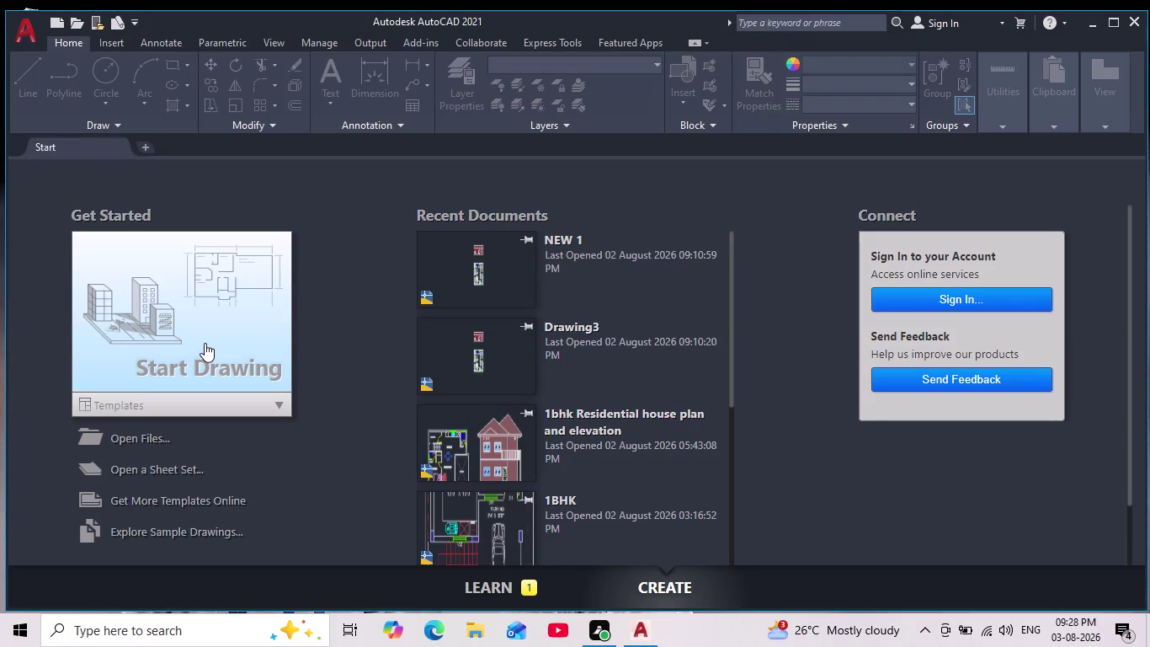
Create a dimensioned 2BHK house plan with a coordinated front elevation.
Create a new blank drawing with Start Drawing on the Start tab.
click(205, 341)
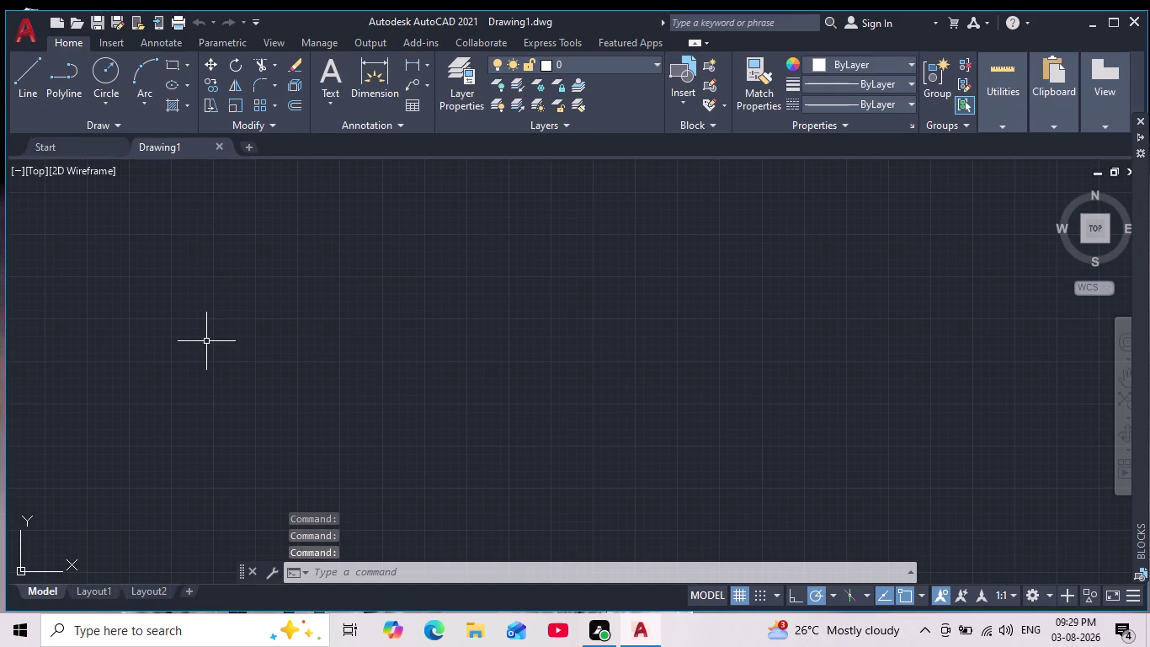
Set drawing units (UN) to Engineering, 0'-0.0" precision, and Inches insertion scale.
text(un)
key(Return)
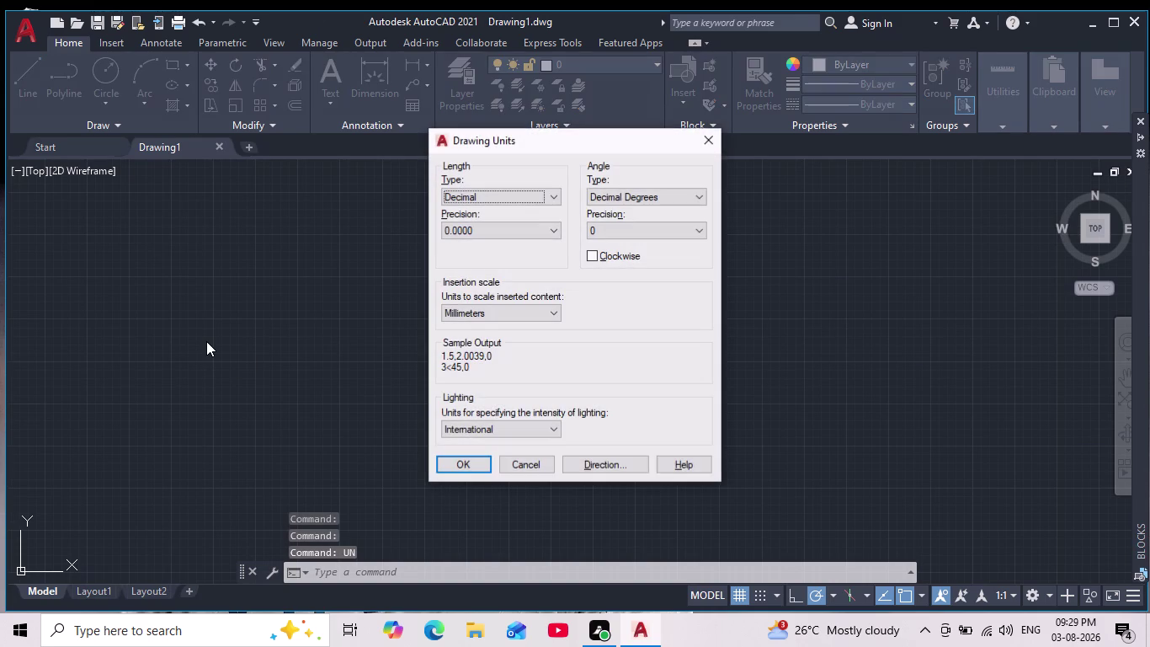
click(533, 190)
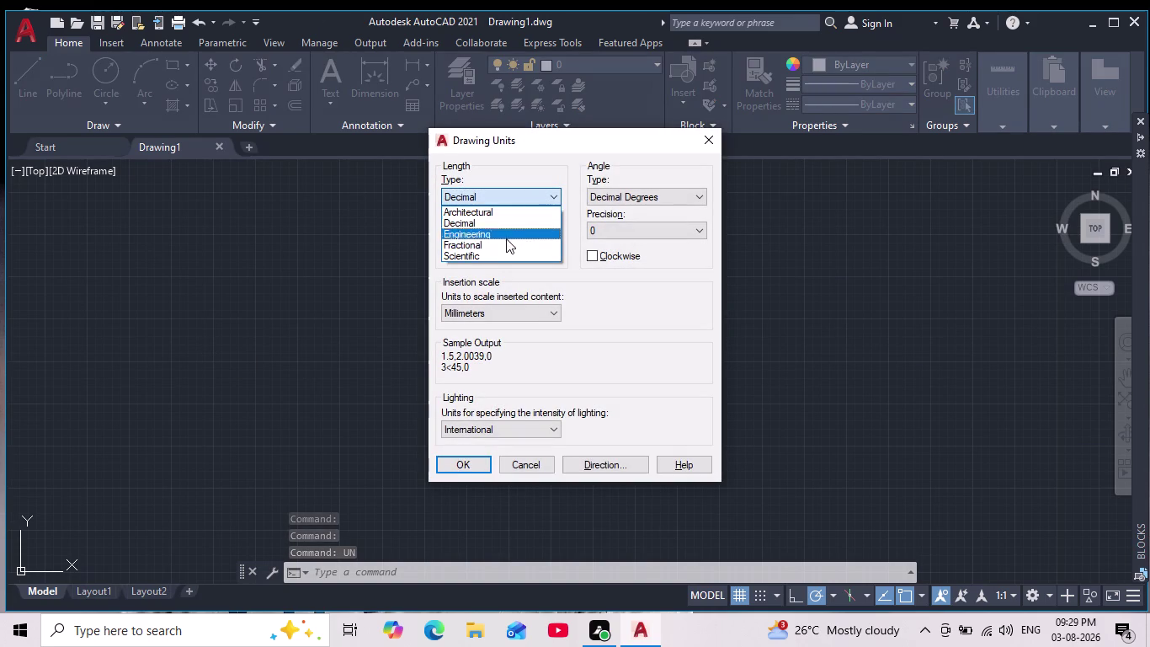
click(500, 232)
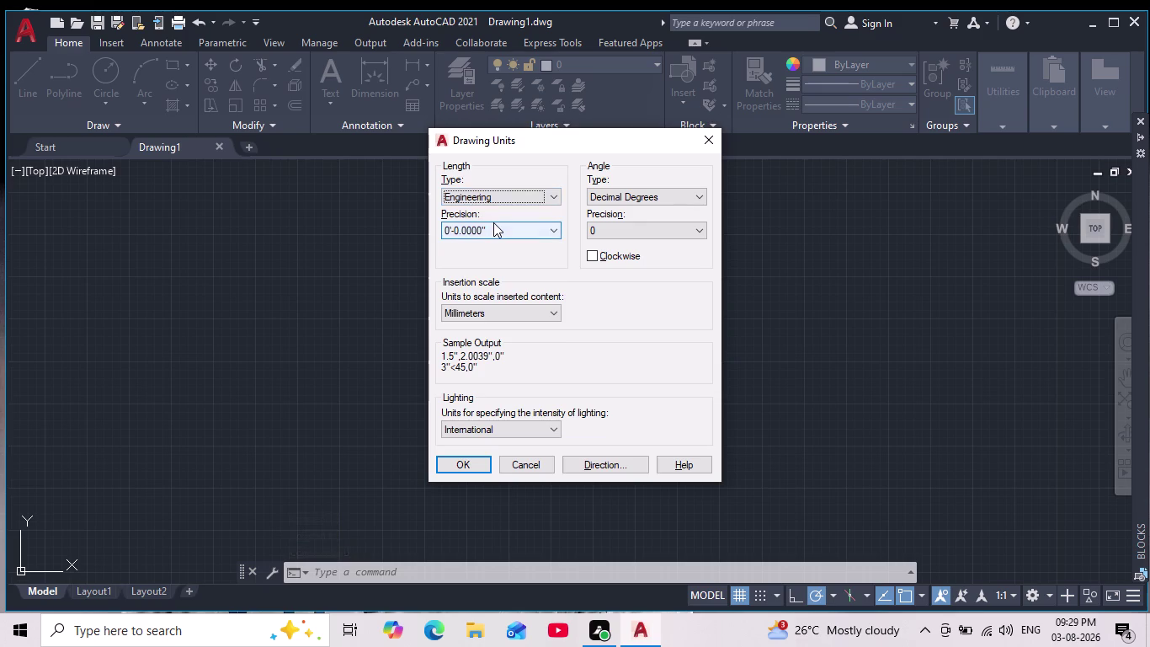
click(493, 222)
click(481, 257)
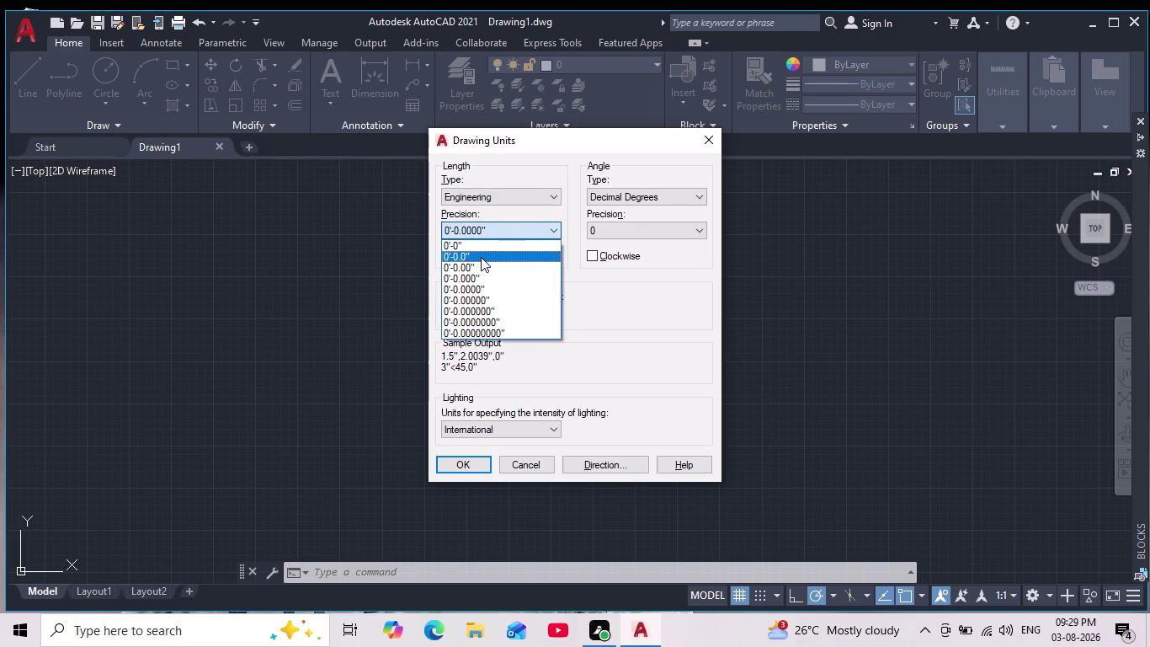
click(501, 312)
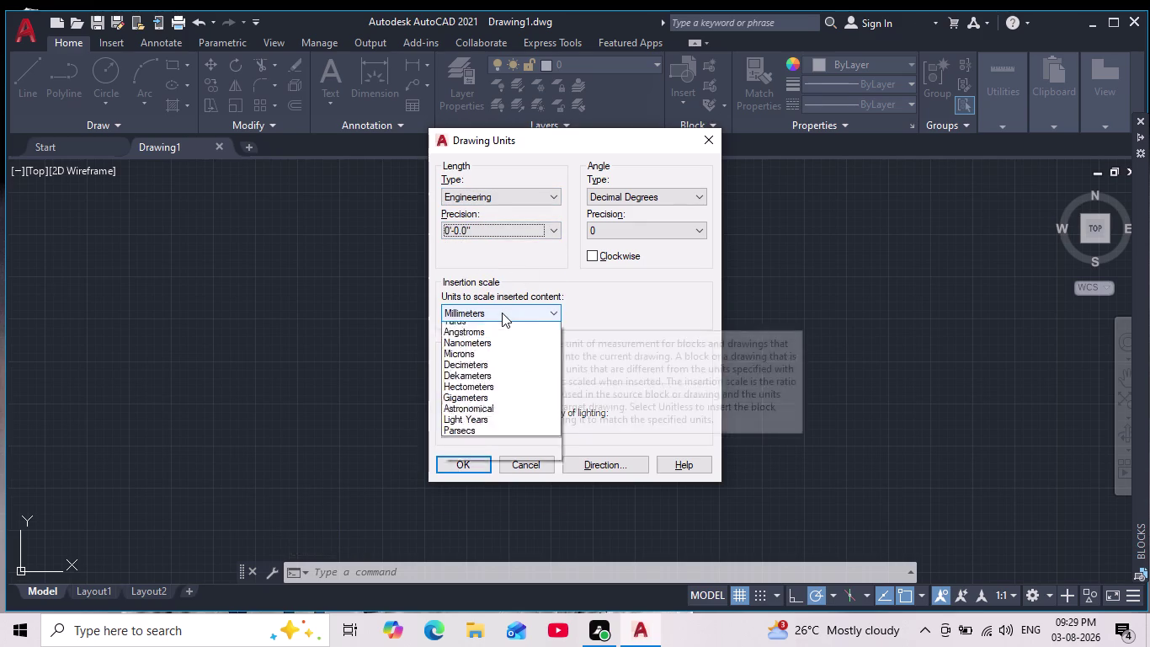
click(478, 340)
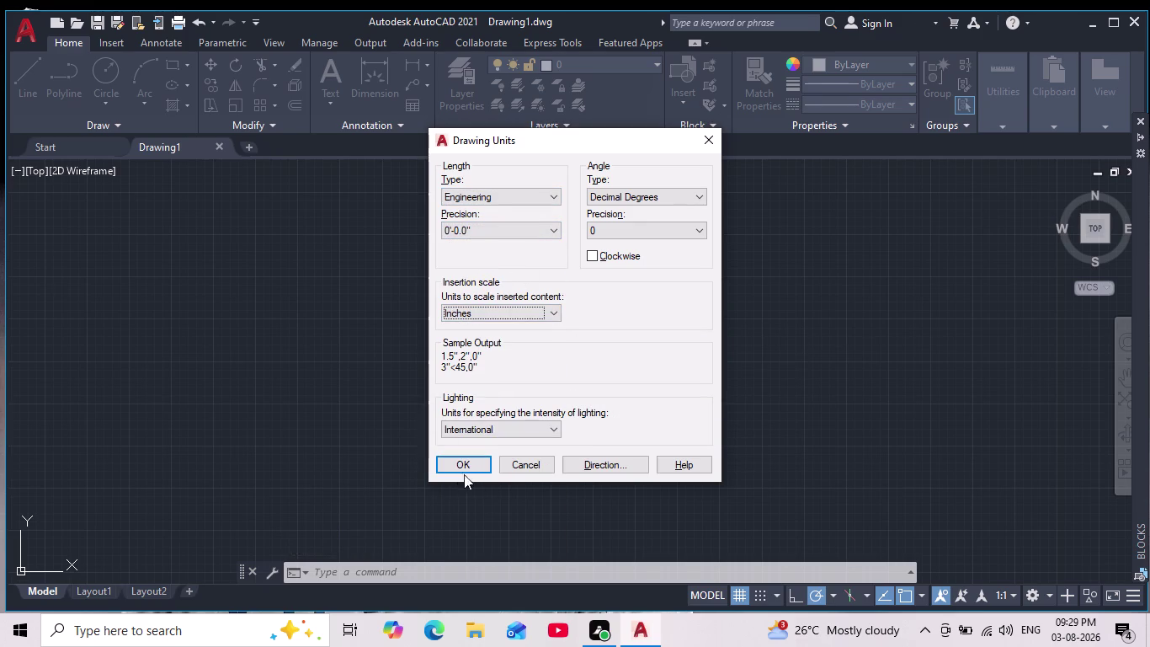
click(467, 471)
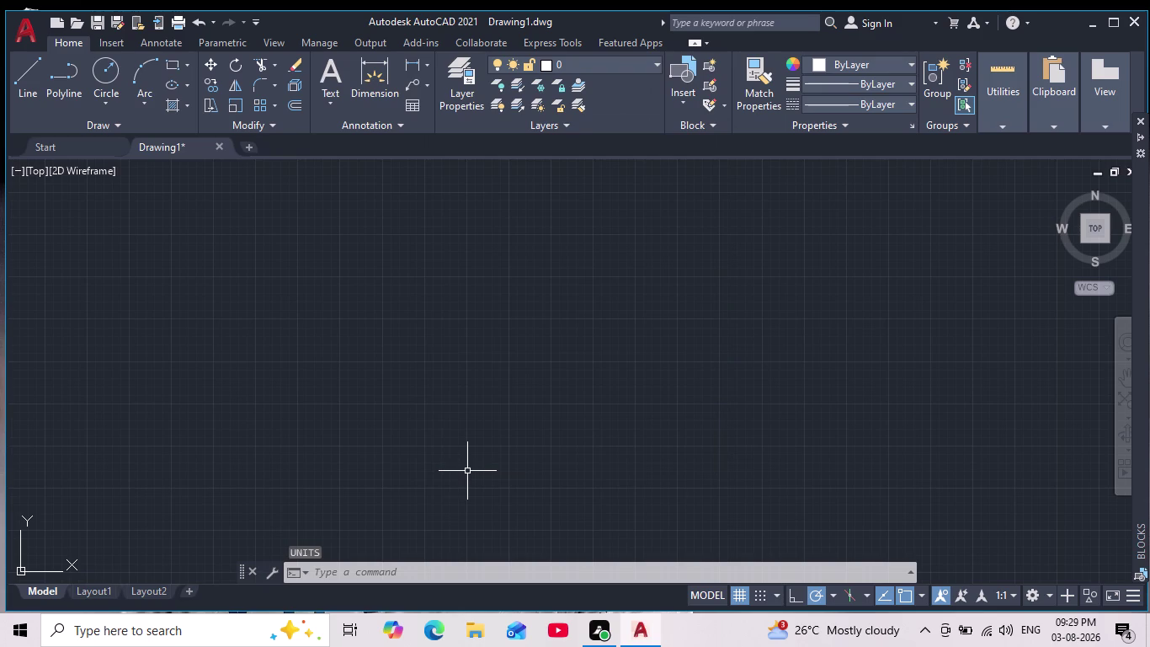
Modify ISO-25 primary units to Engineering format with 0'-0.0" precision.
key(d)
key(Return)
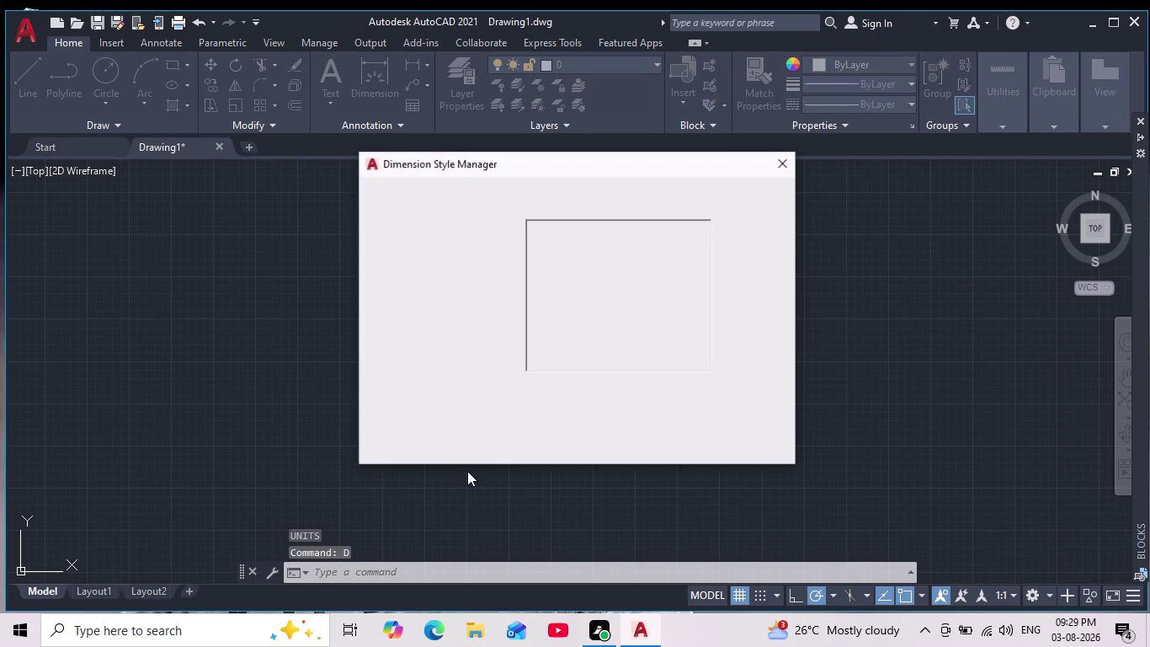
click(766, 281)
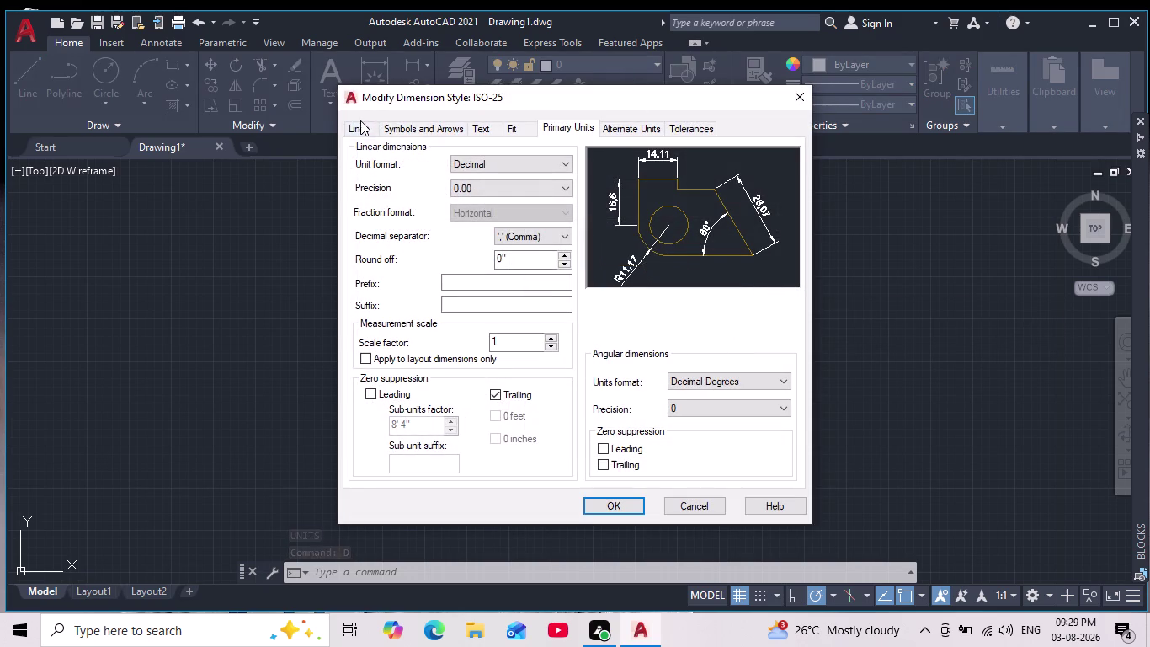
click(502, 164)
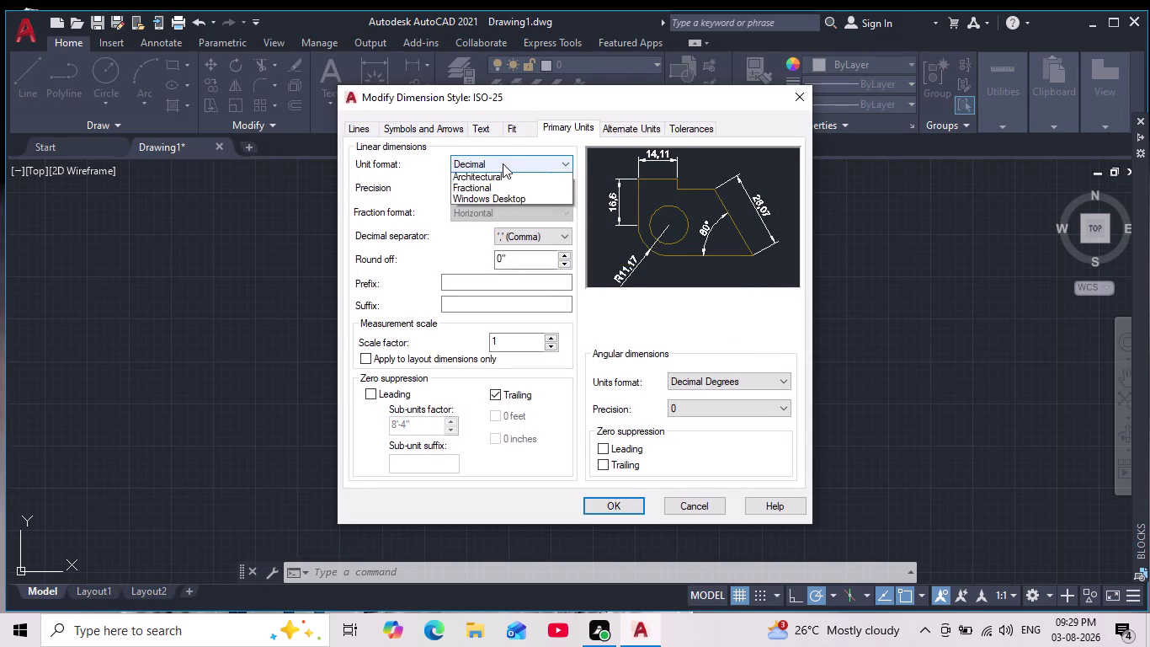
click(500, 203)
click(496, 183)
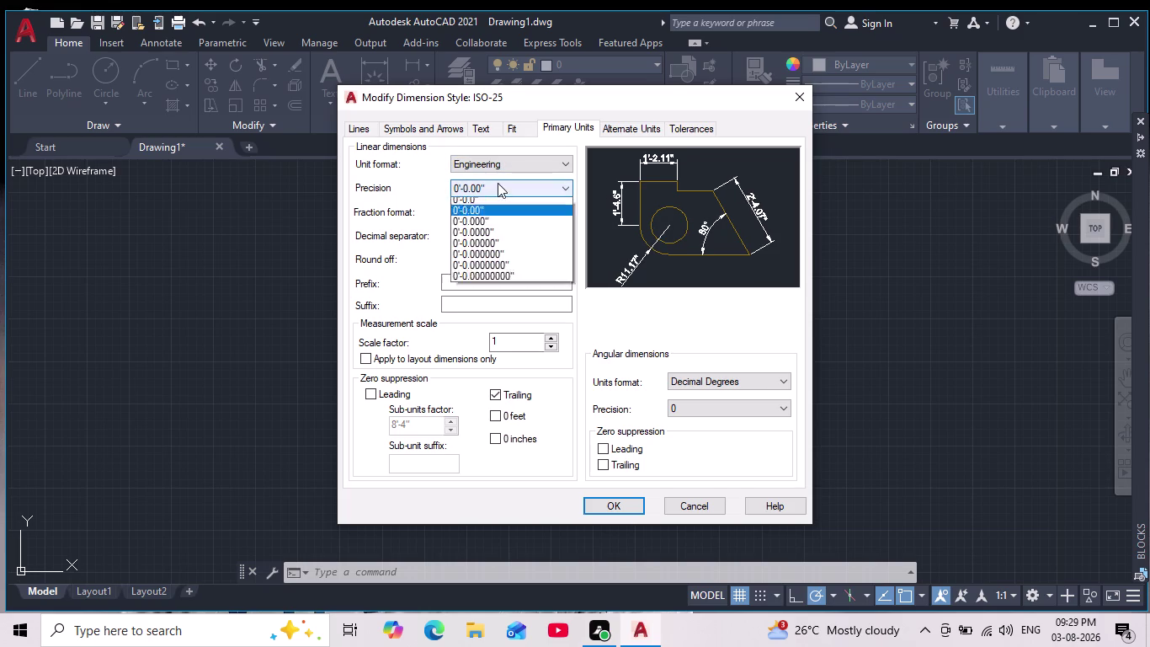
click(492, 219)
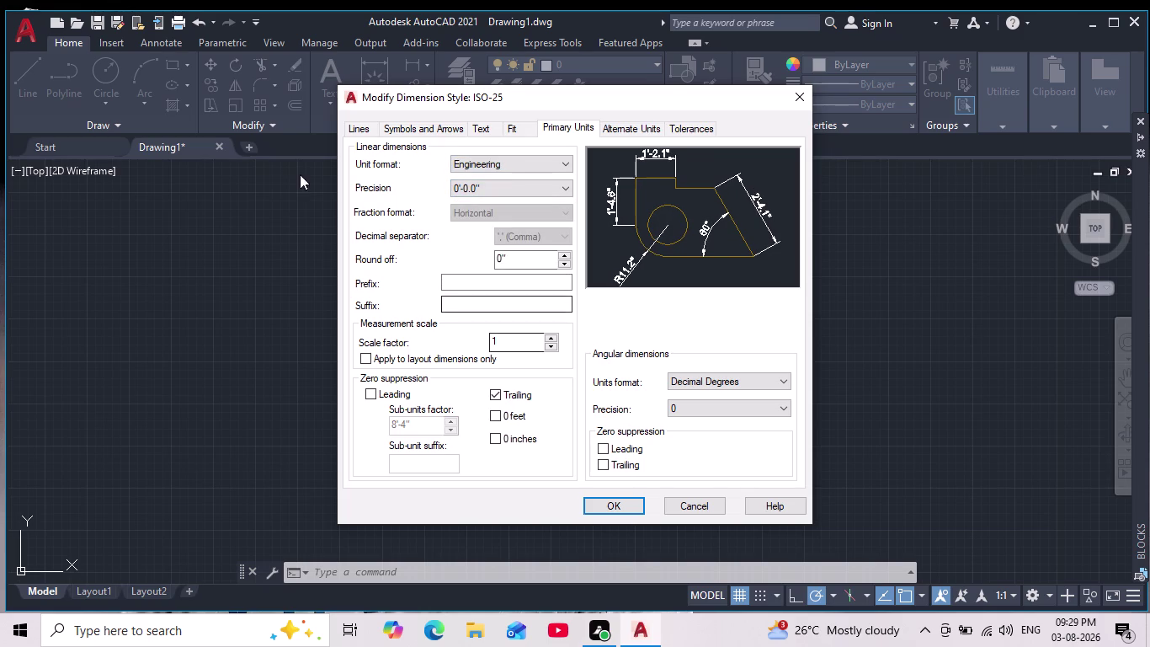
click(360, 129)
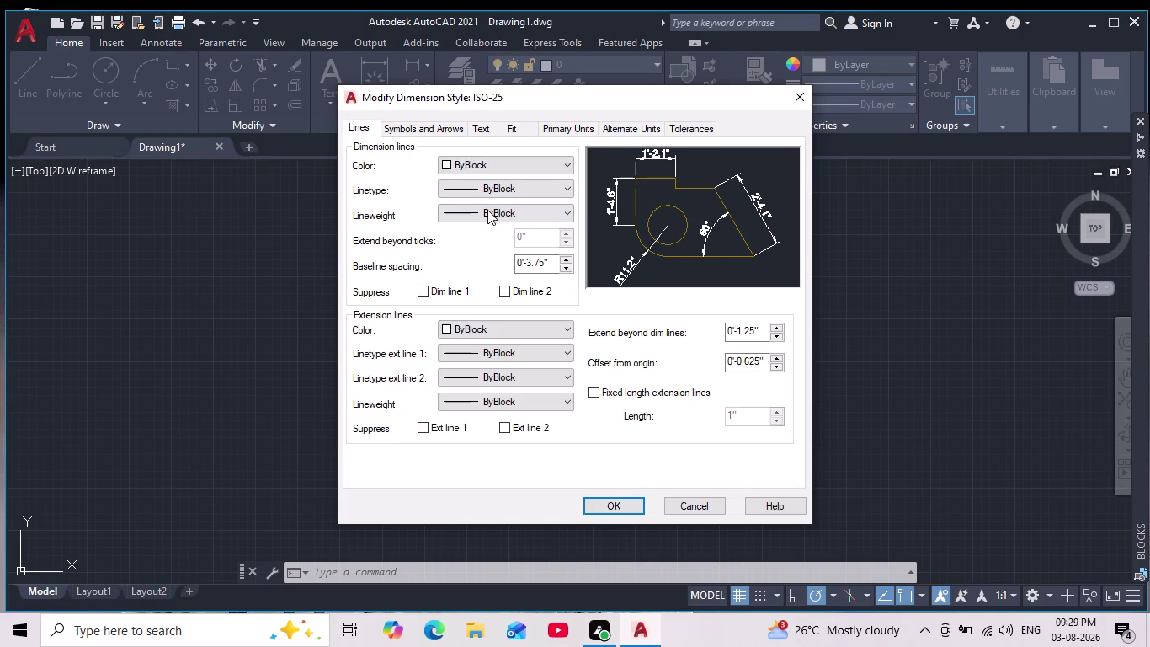
Make the ISO-25 dimension lines and extension lines red.
click(475, 163)
click(462, 220)
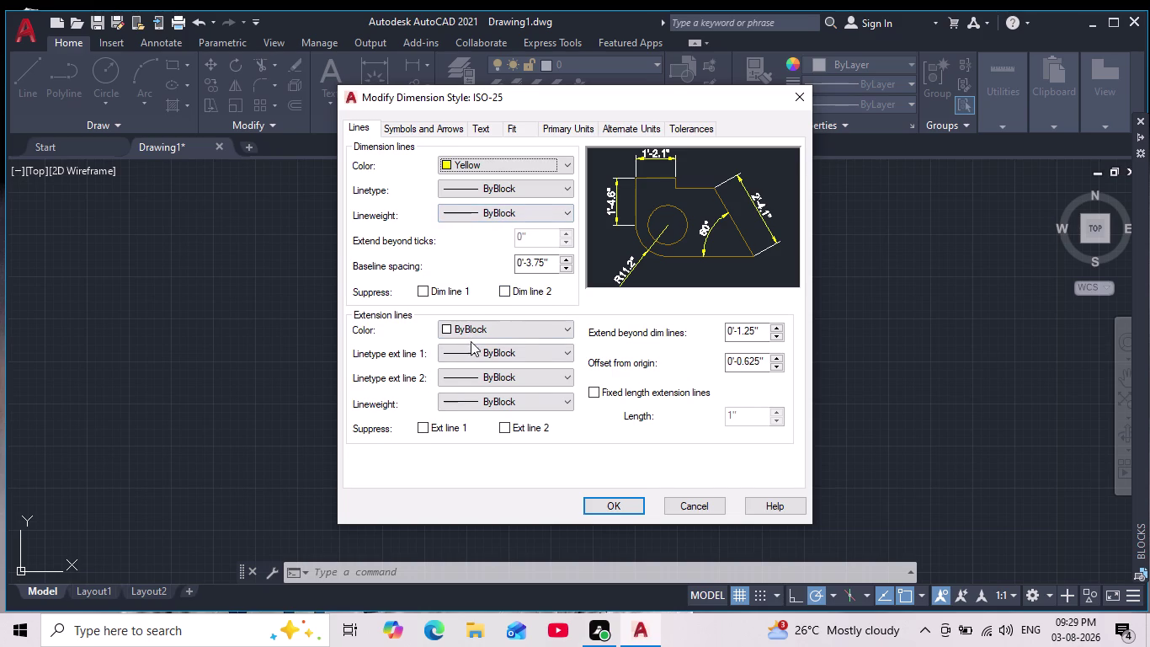
click(466, 325)
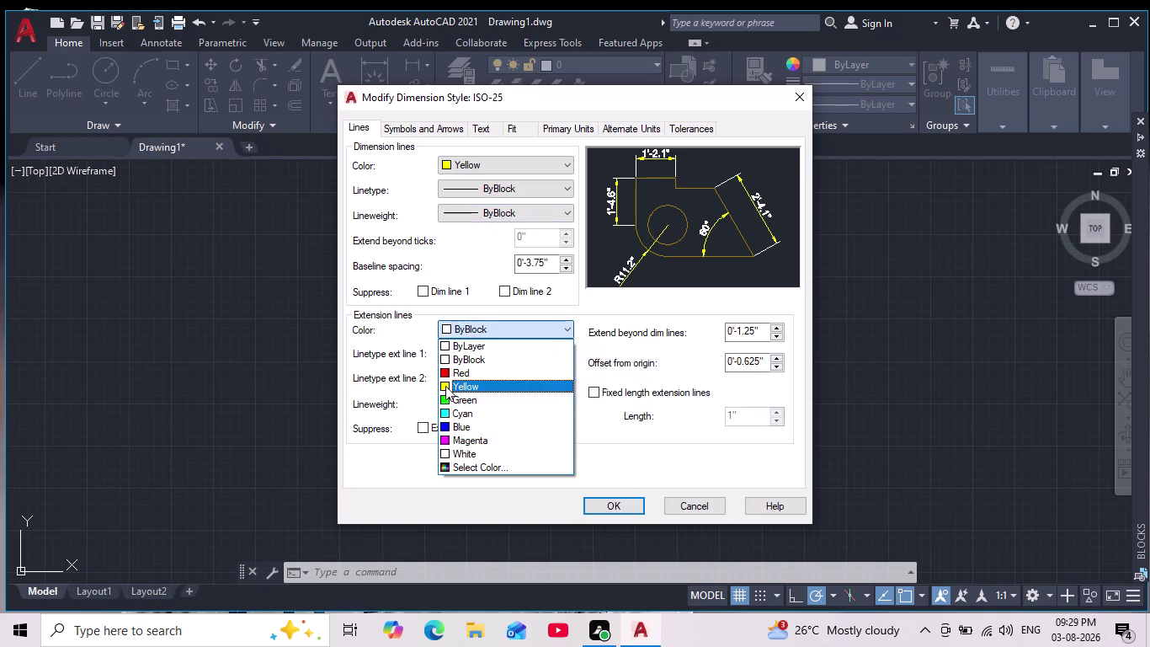
click(446, 371)
click(442, 167)
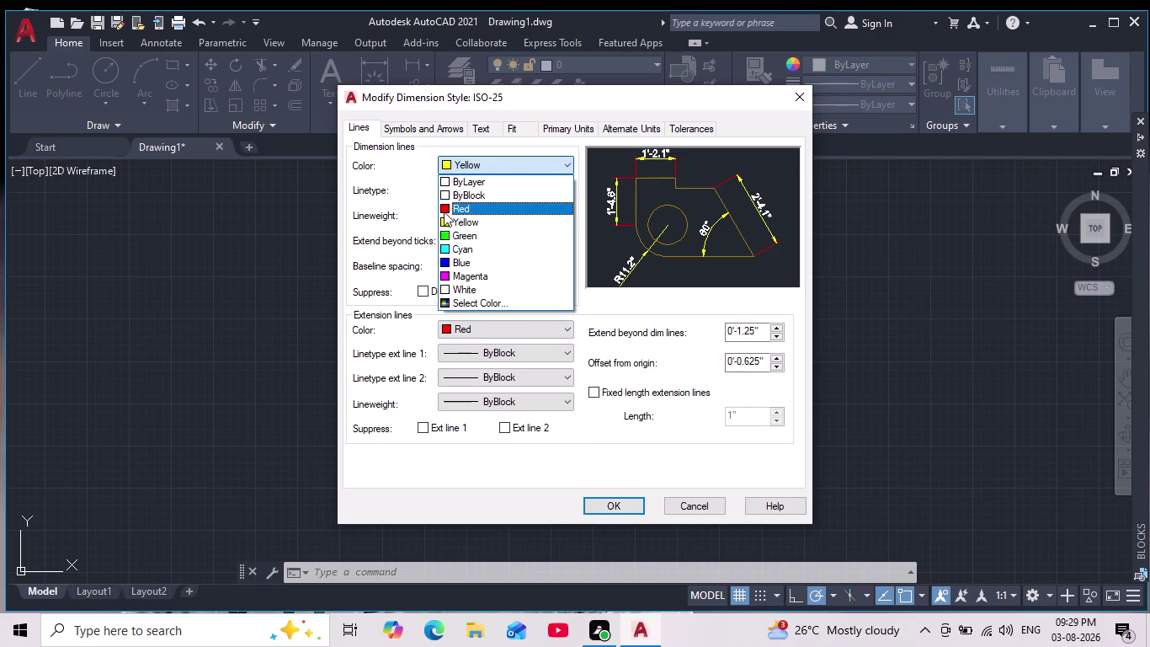
click(442, 213)
click(551, 265)
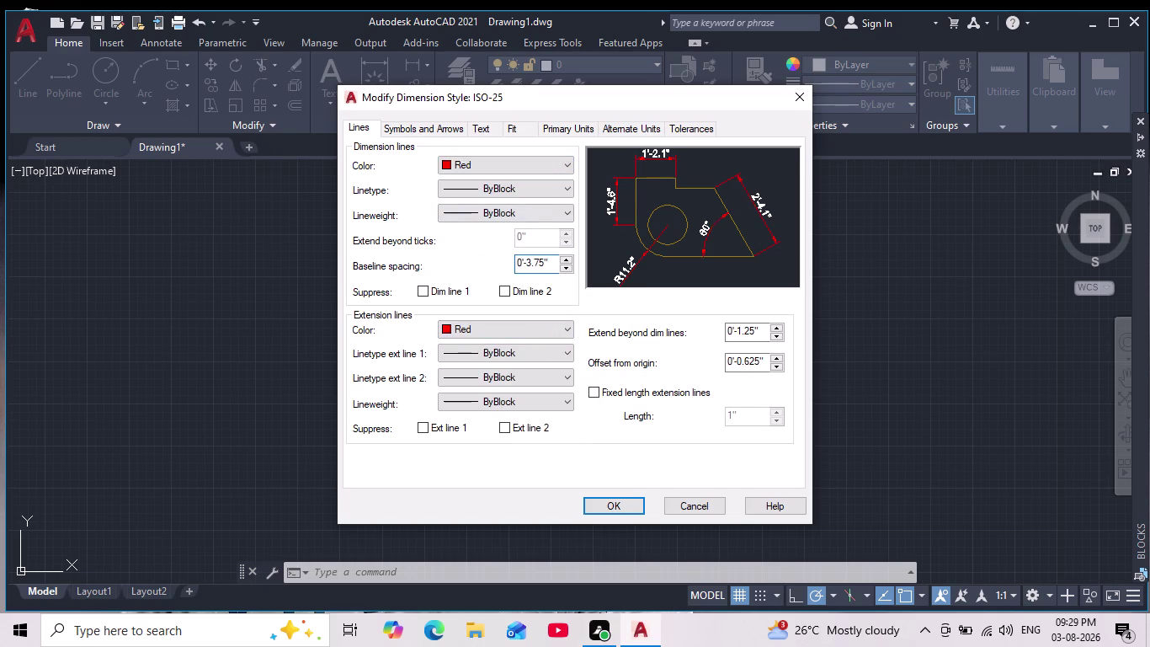
key(BackSpace)
key(BackSpace)
key(BackSpace)
key(5)
key(Escape)
Set the ISO-25 arrow size to 6 on Symbols and Arrows.
click(403, 123)
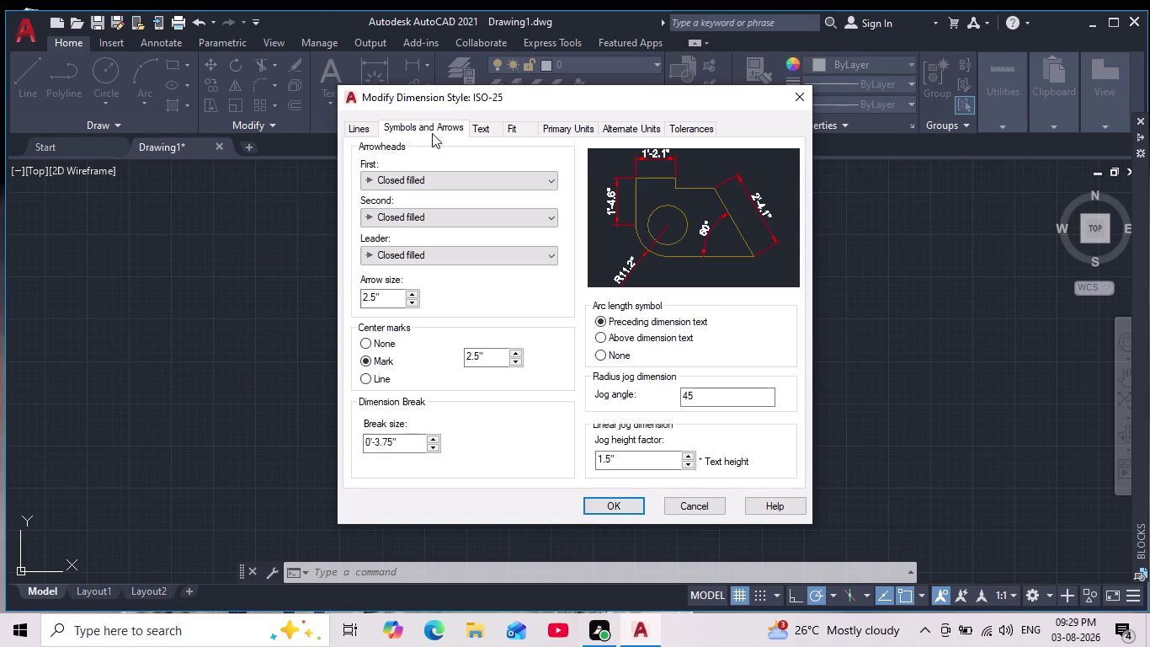
click(482, 134)
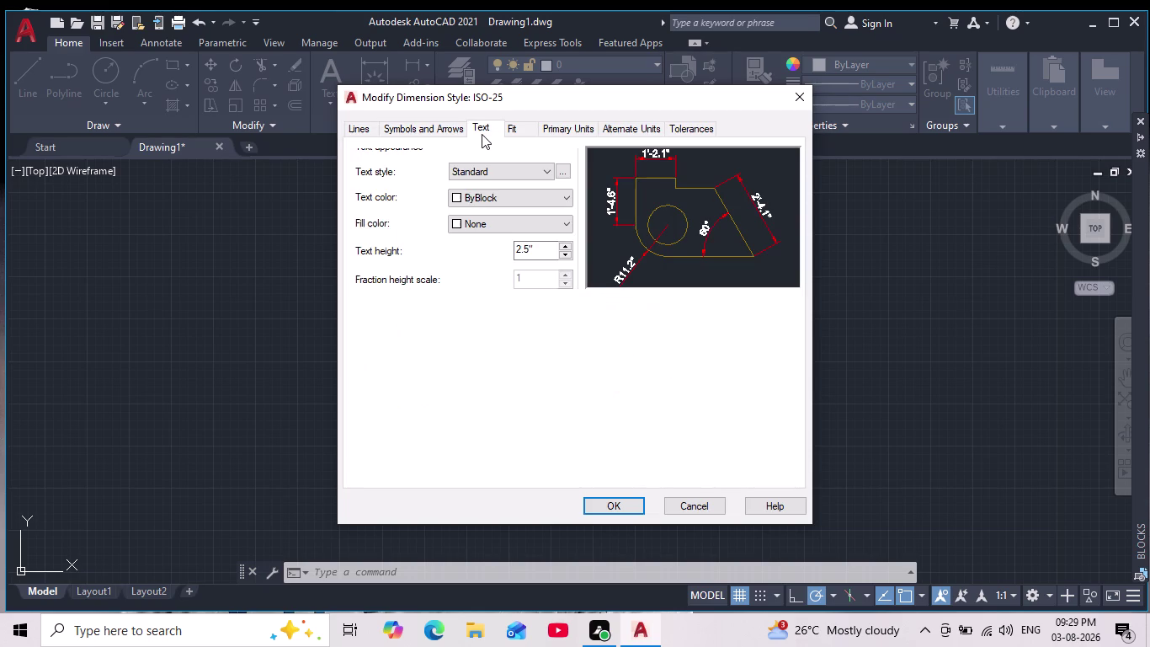
click(352, 133)
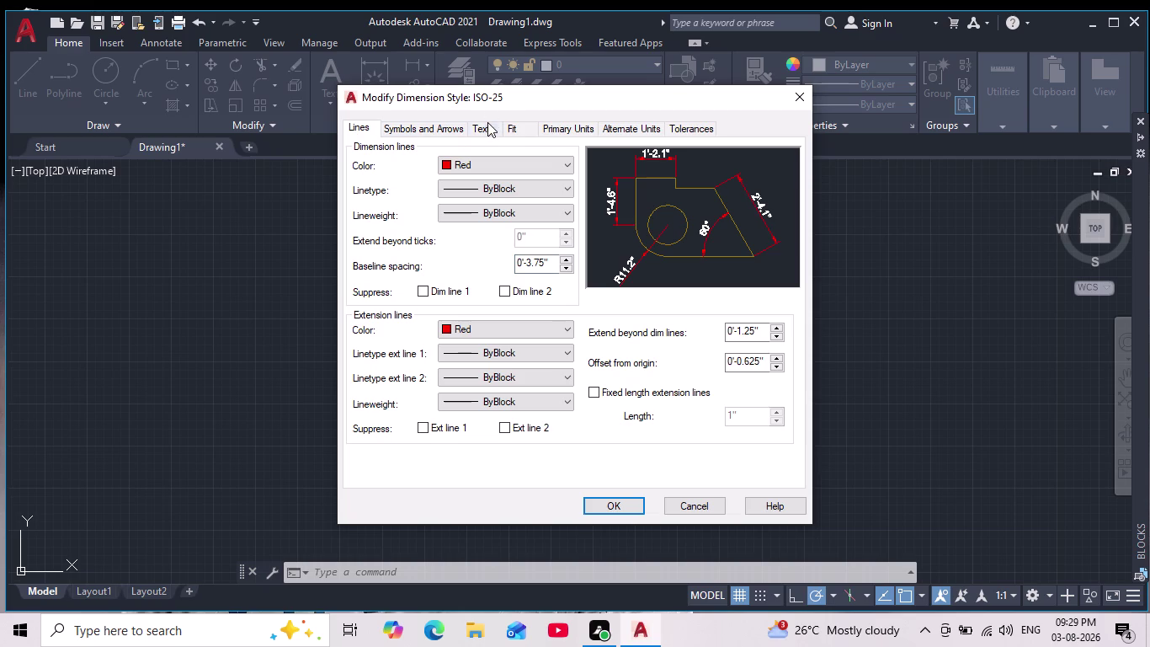
click(488, 124)
click(365, 123)
click(422, 133)
click(389, 296)
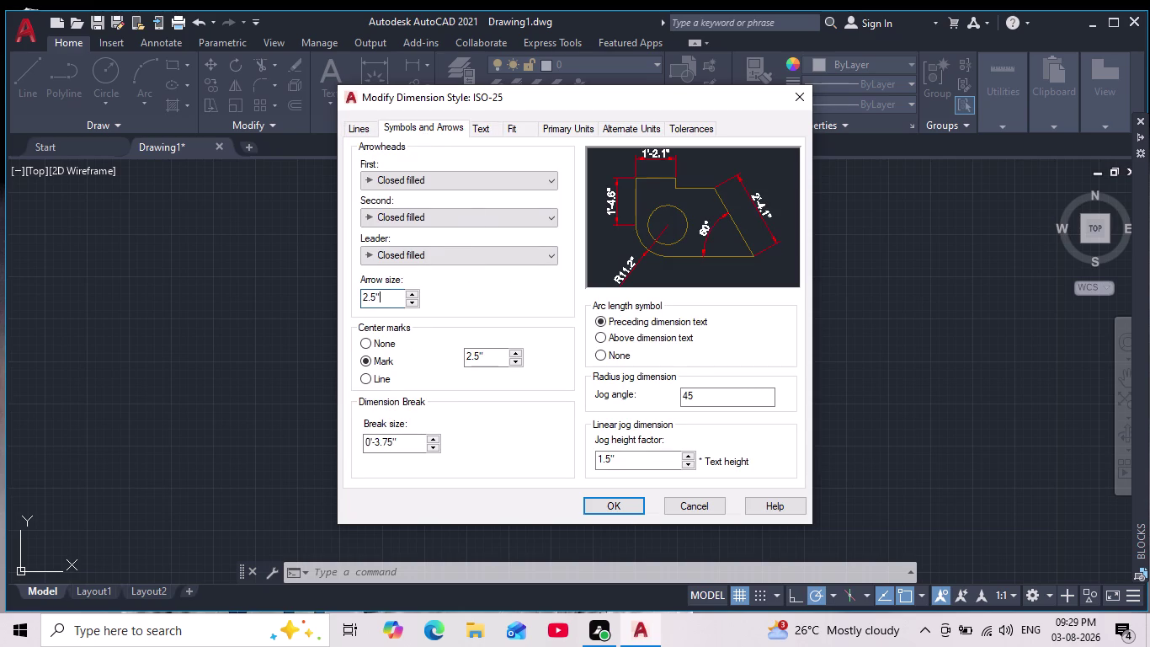
key(BackSpace)
key(BackSpace)
key(BackSpace)
key(BackSpace)
key(6)
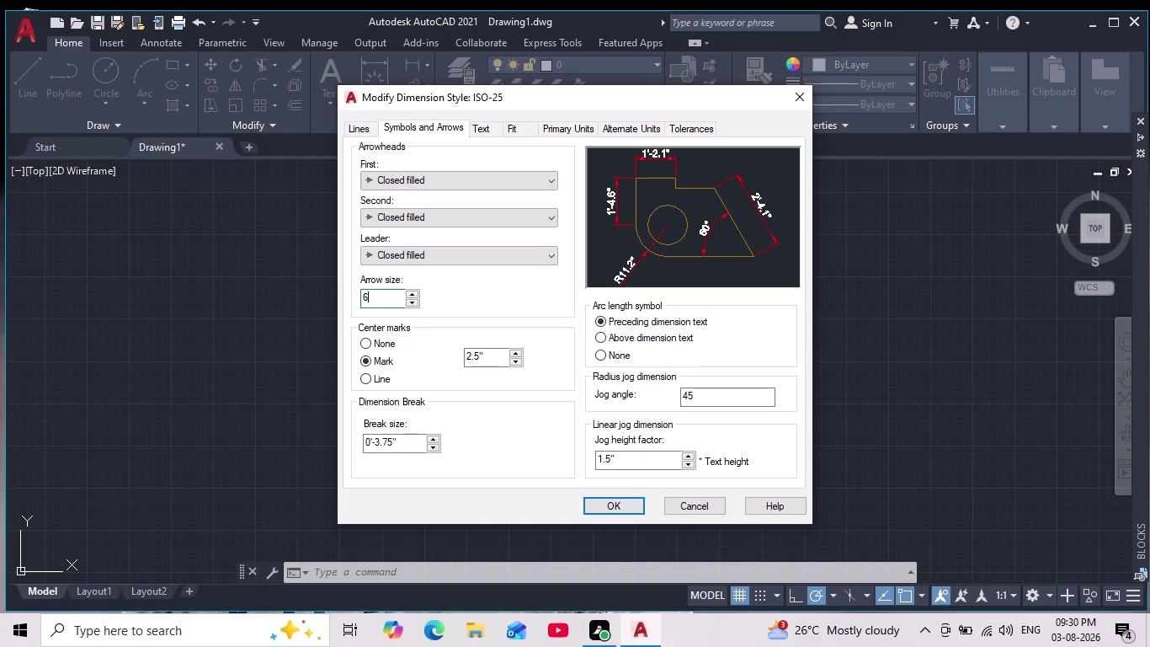
key(Return)
click(483, 126)
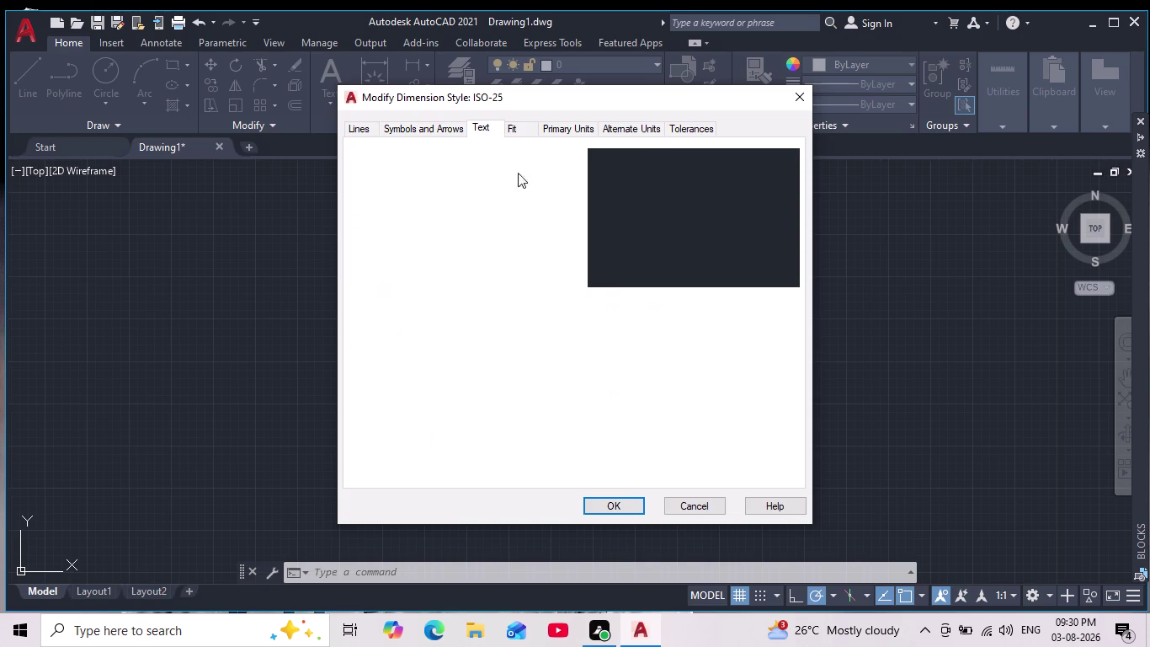
drag(446, 188, 456, 197)
click(456, 197)
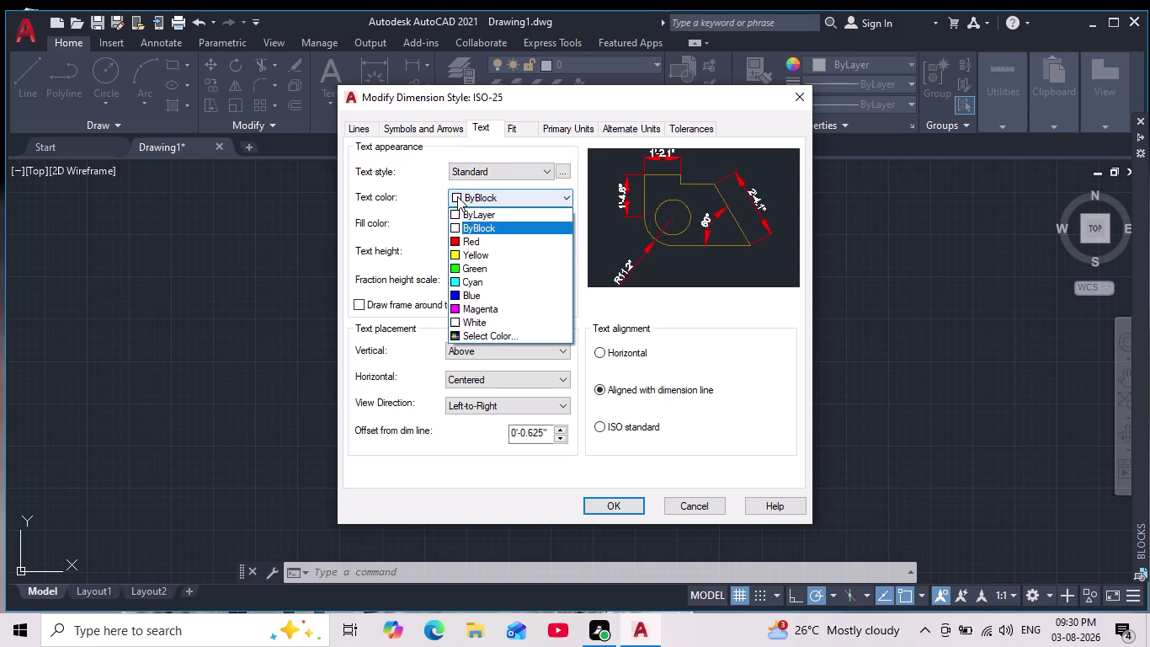
click(453, 252)
click(540, 254)
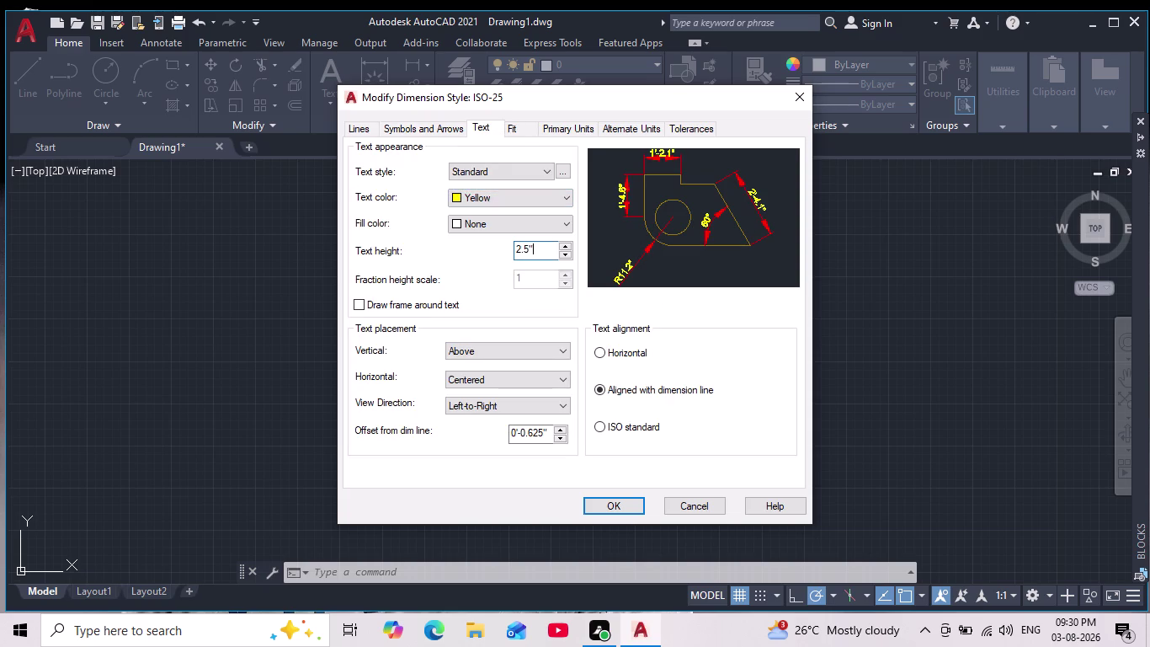
key(BackSpace)
key(BackSpace)
key(BackSpace)
key(6)
click(622, 502)
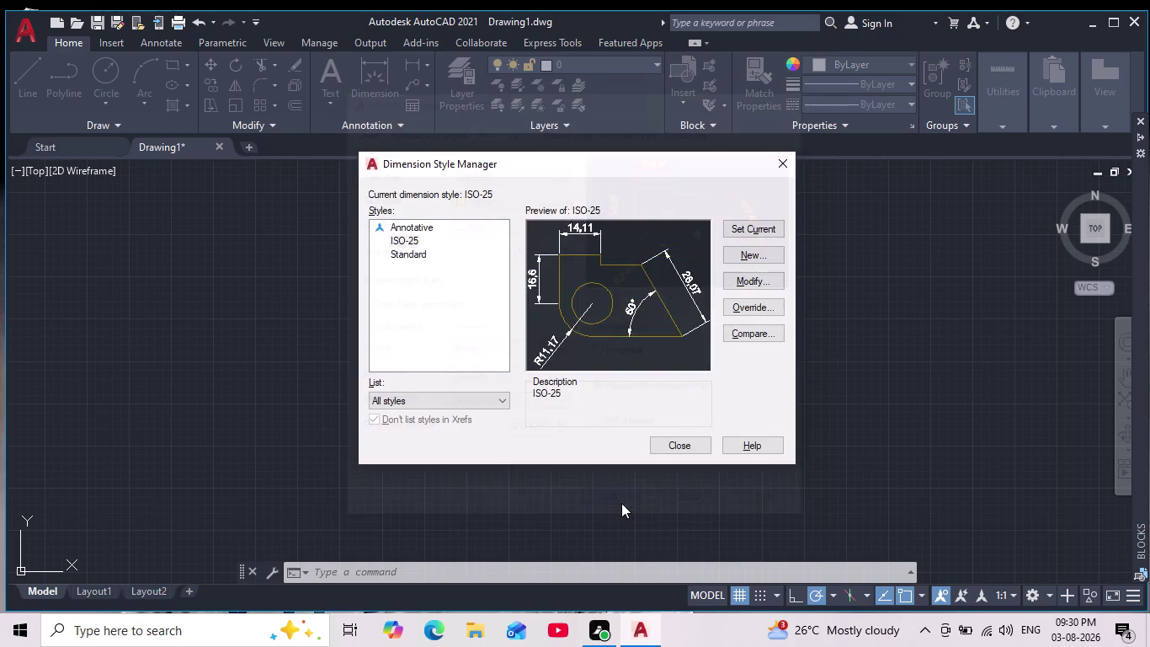
triple_click(766, 223)
double_click(766, 224)
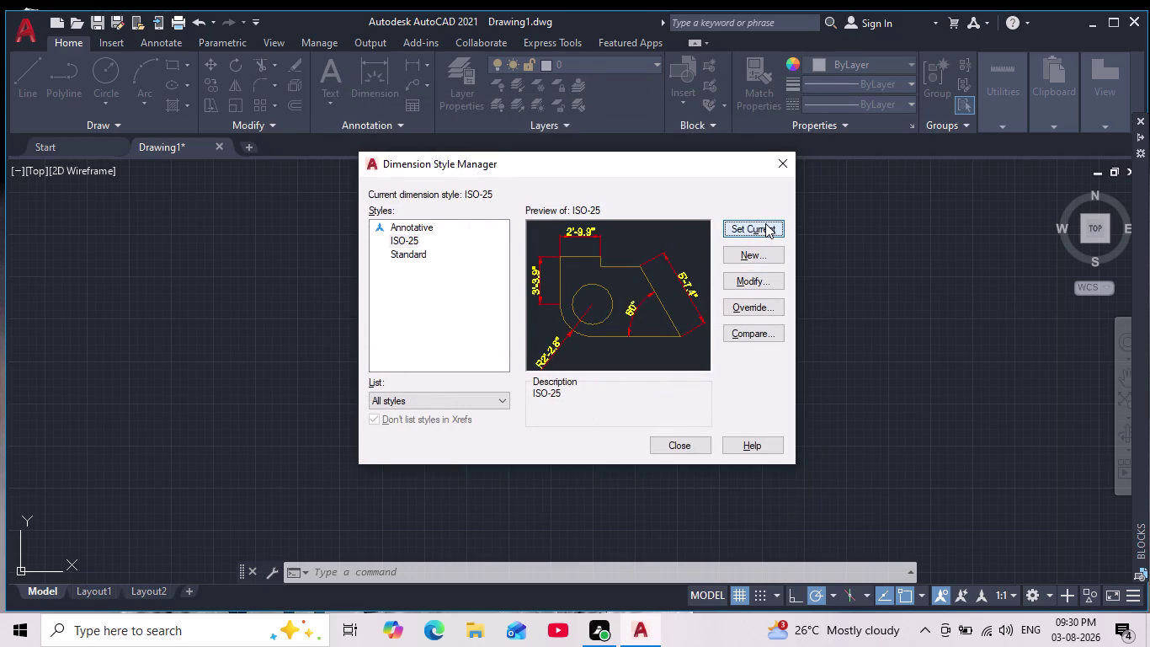
click(765, 223)
click(687, 448)
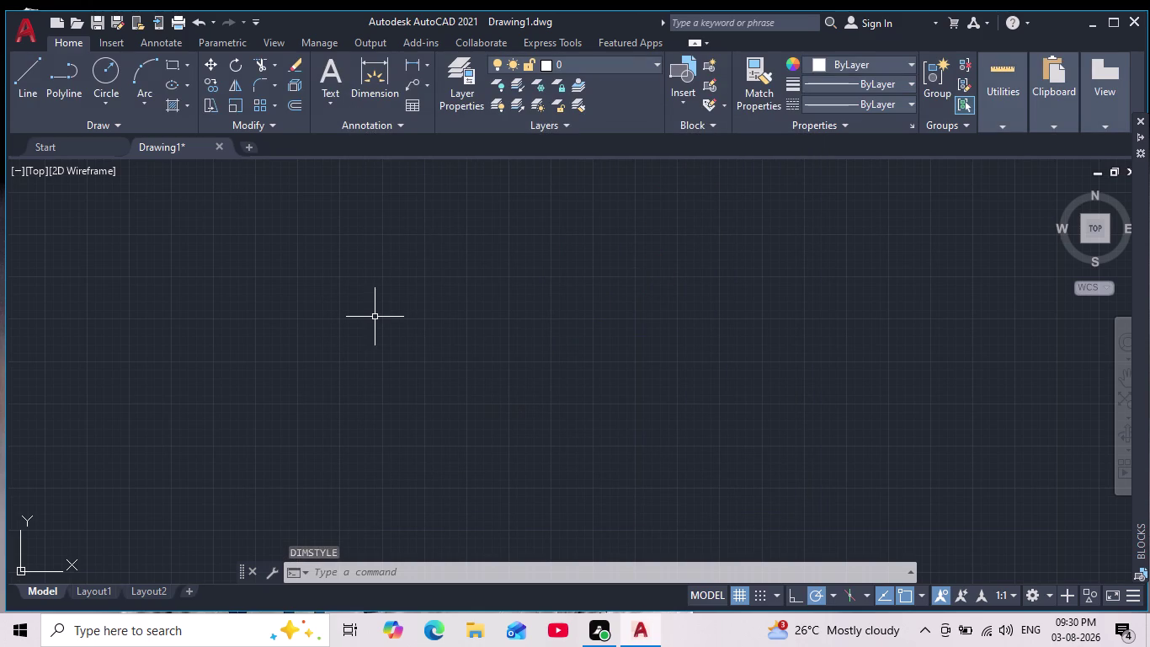
Start the XLINE command and cancel it.
text(xl)
key(Return)
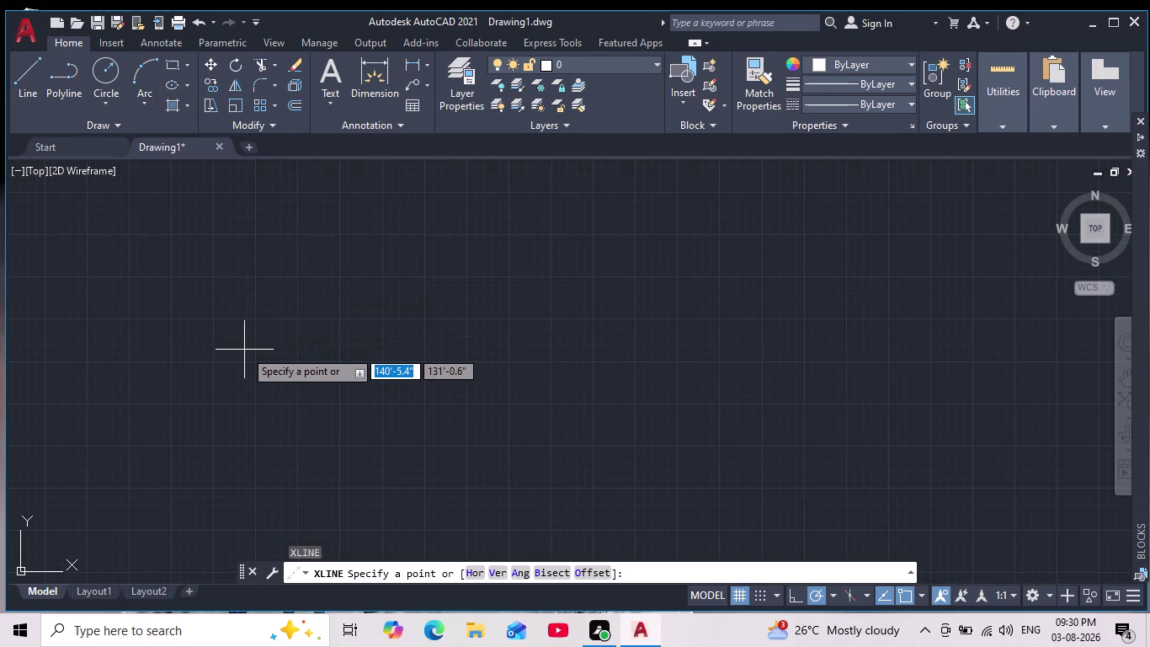
key(Escape)
key(Escape)
Draw a 44-foot vertical wall line with Ortho on, then end LINE.
click(19, 70)
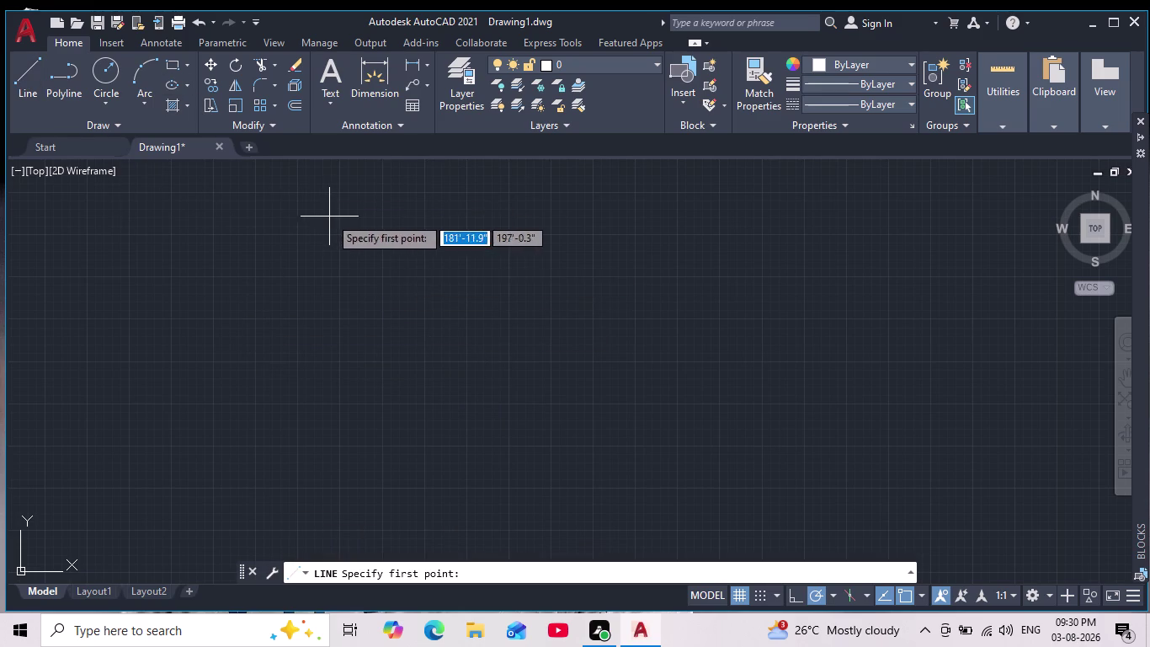
click(333, 215)
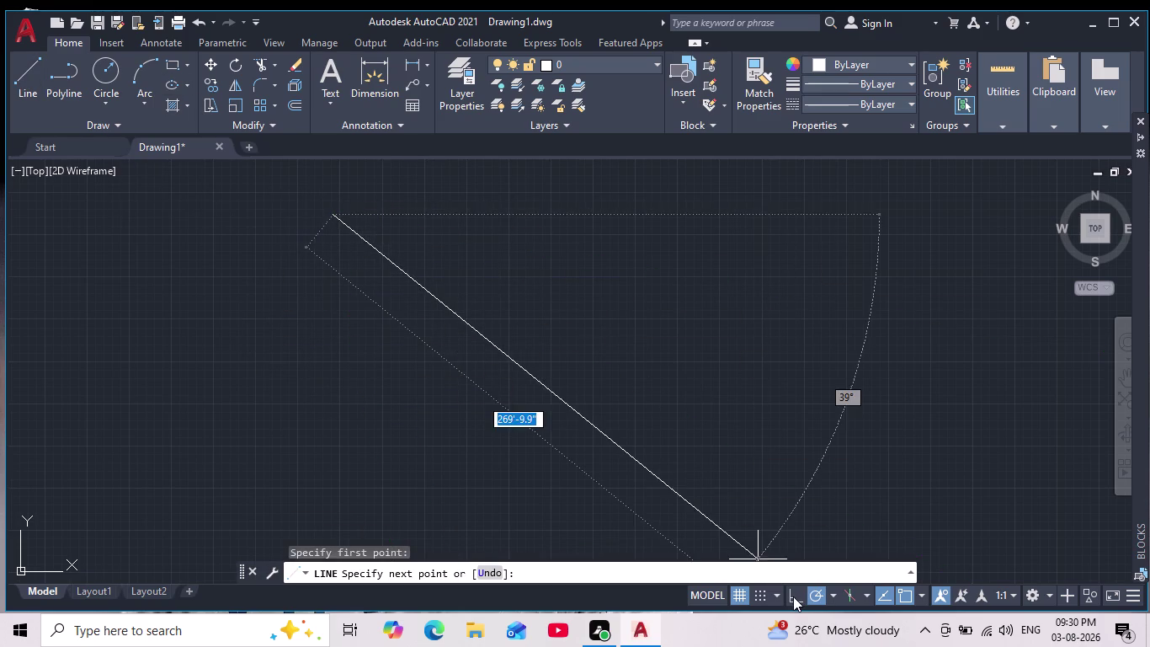
click(793, 597)
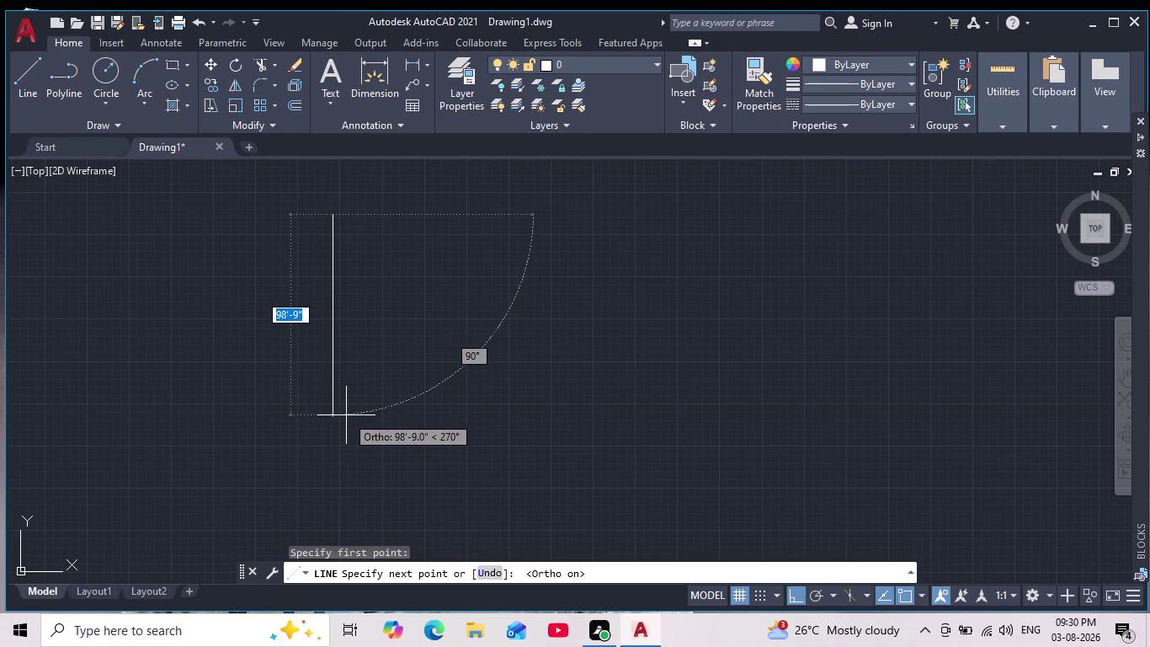
text(44)
key(apostrophe)
key(Return)
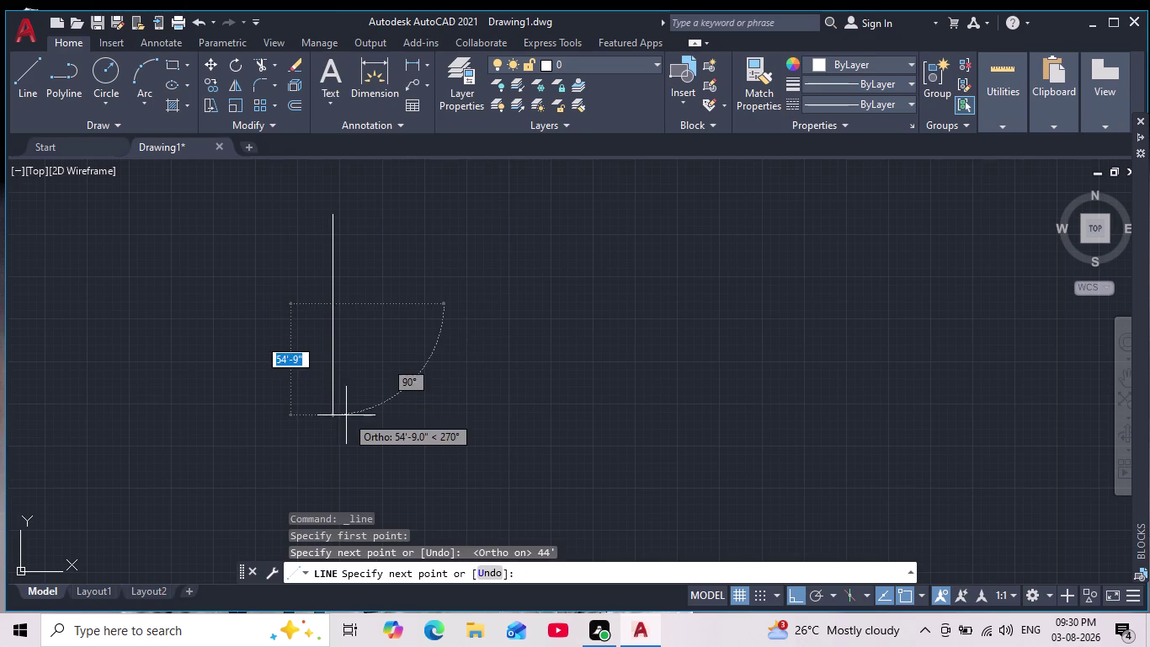
scroll(up, 3)
scroll(down, 3)
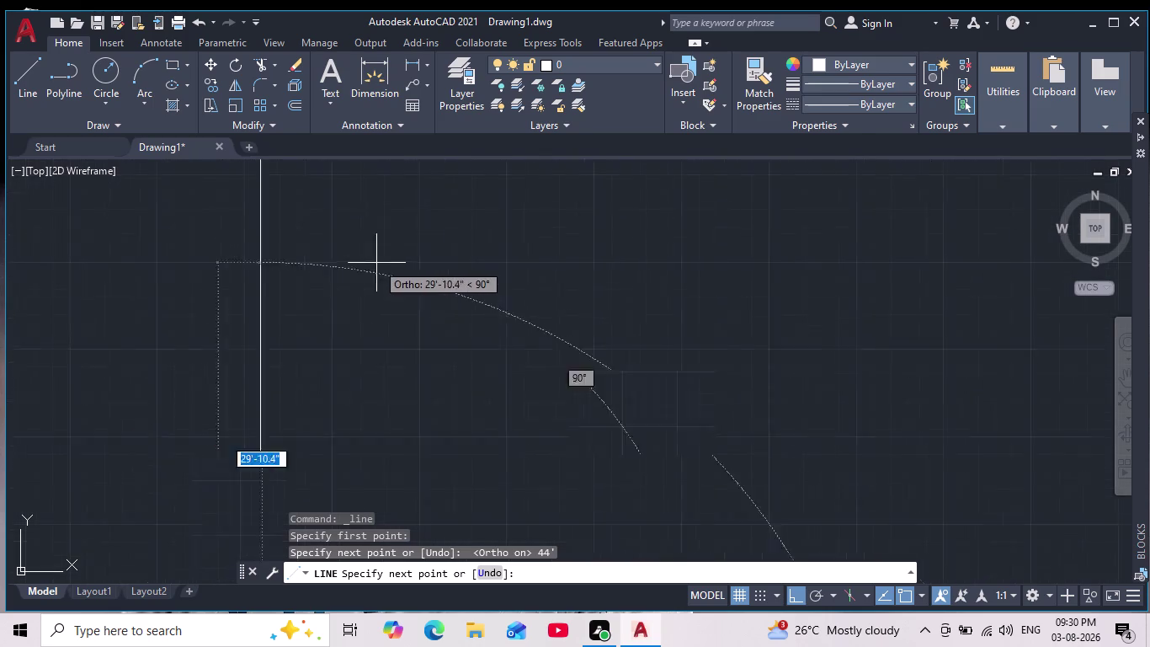
scroll(down, 3)
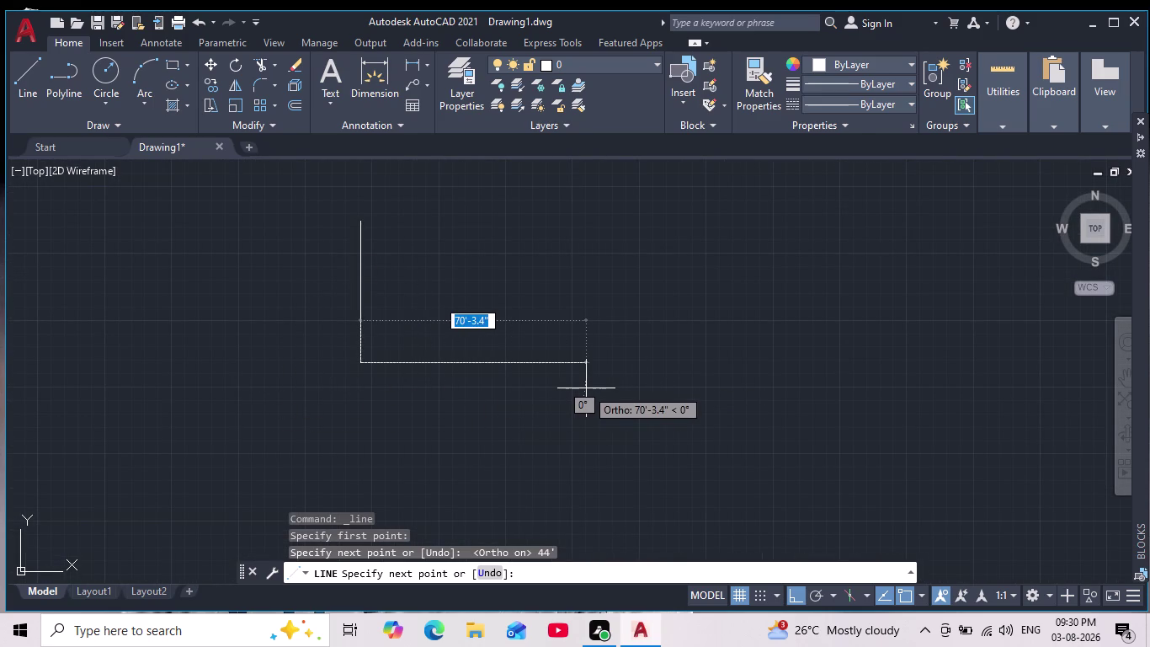
key(Escape)
scroll(down, 3)
scroll(up, 3)
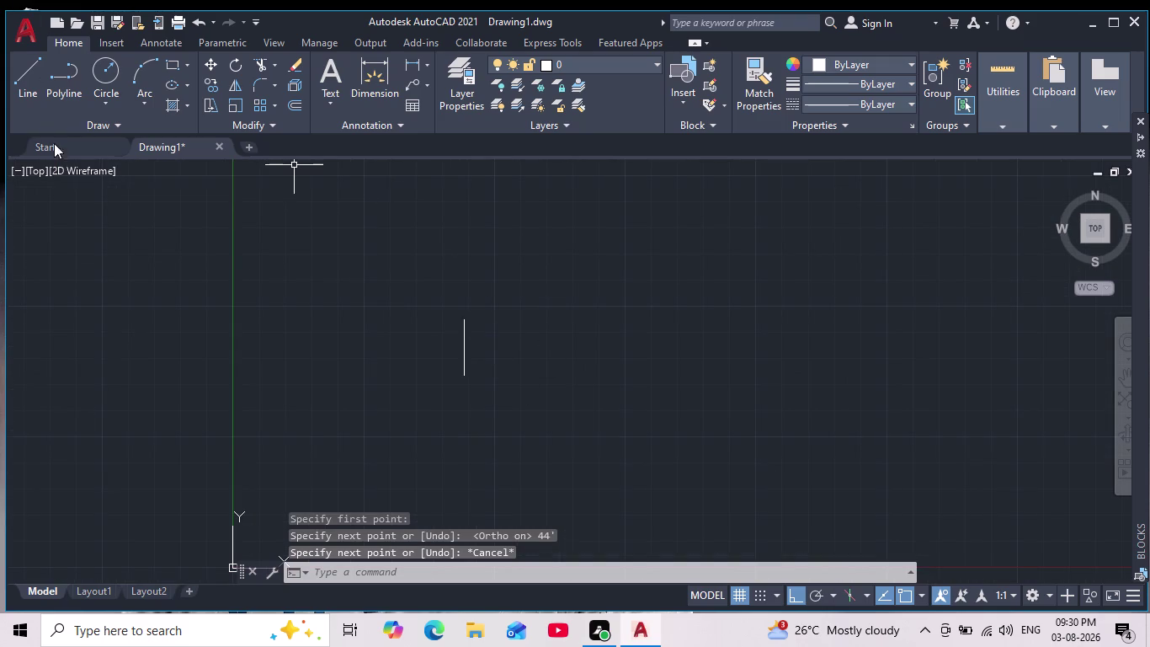
Start a line at the wall's top and draw the 32-foot top side.
click(34, 85)
scroll(up, 3)
middle_drag(433, 292, 770, 504)
scroll(down, 3)
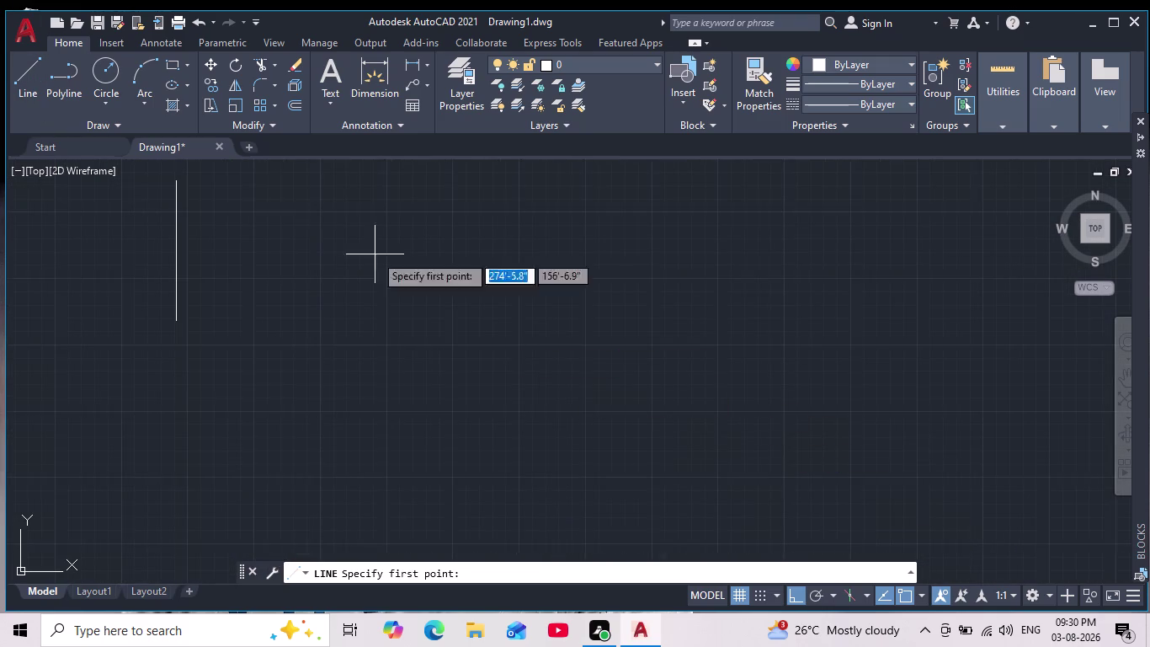
middle_drag(304, 228, 423, 363)
scroll(up, 3)
middle_drag(270, 282, 553, 311)
scroll(down, 3)
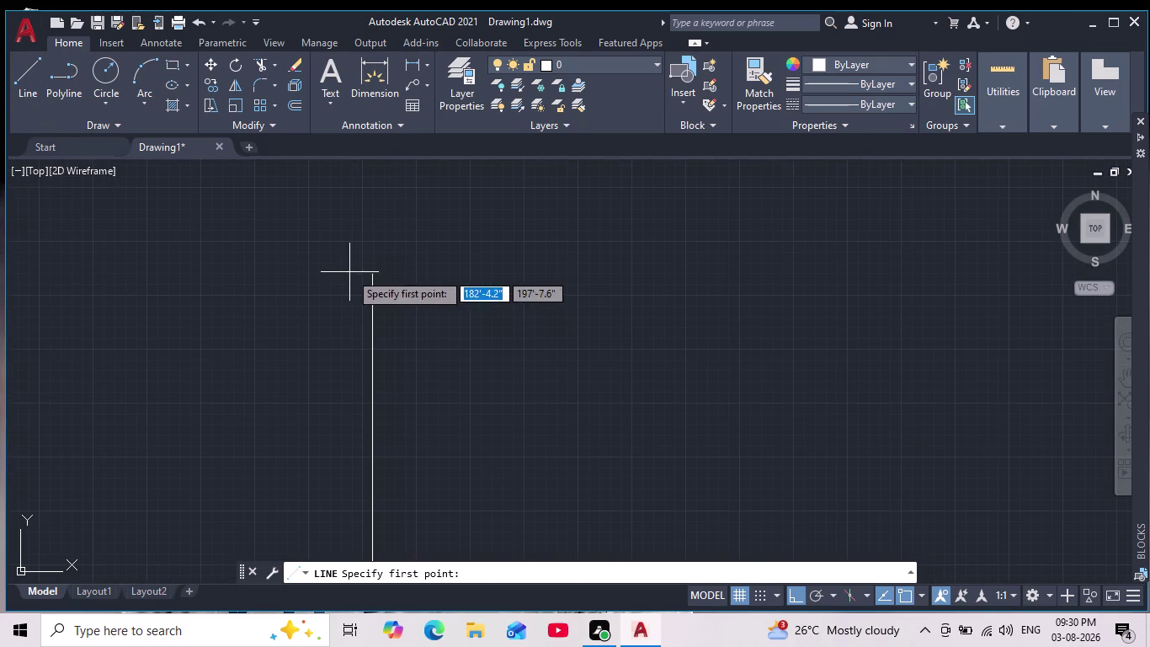
click(375, 271)
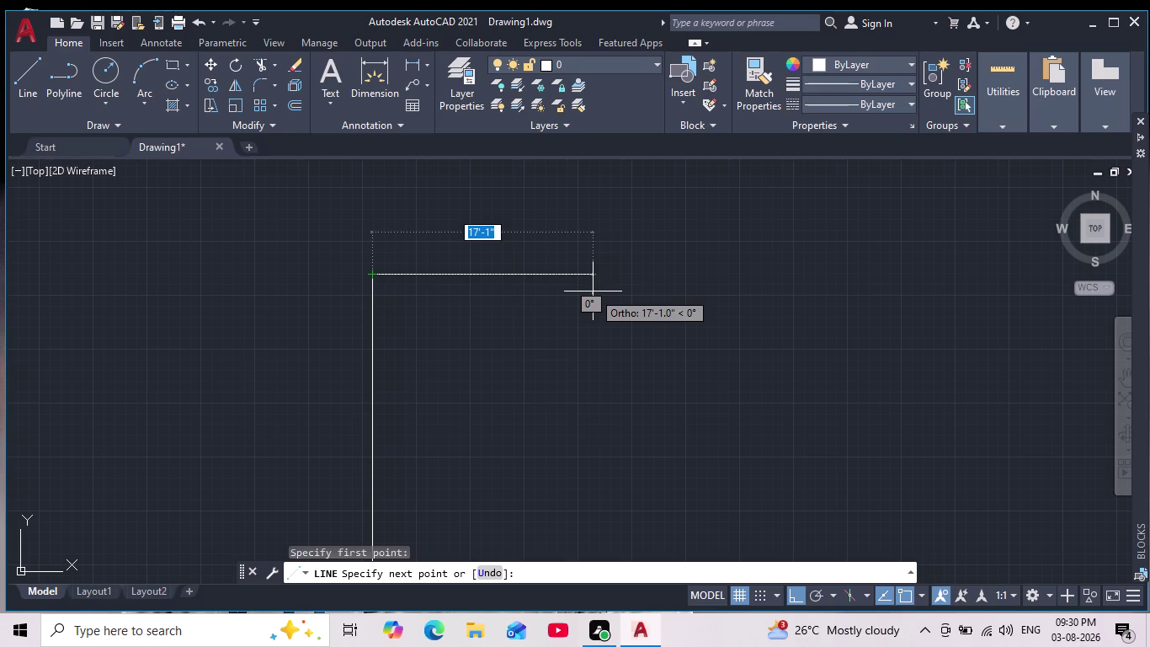
text(32)
key(semicolon)
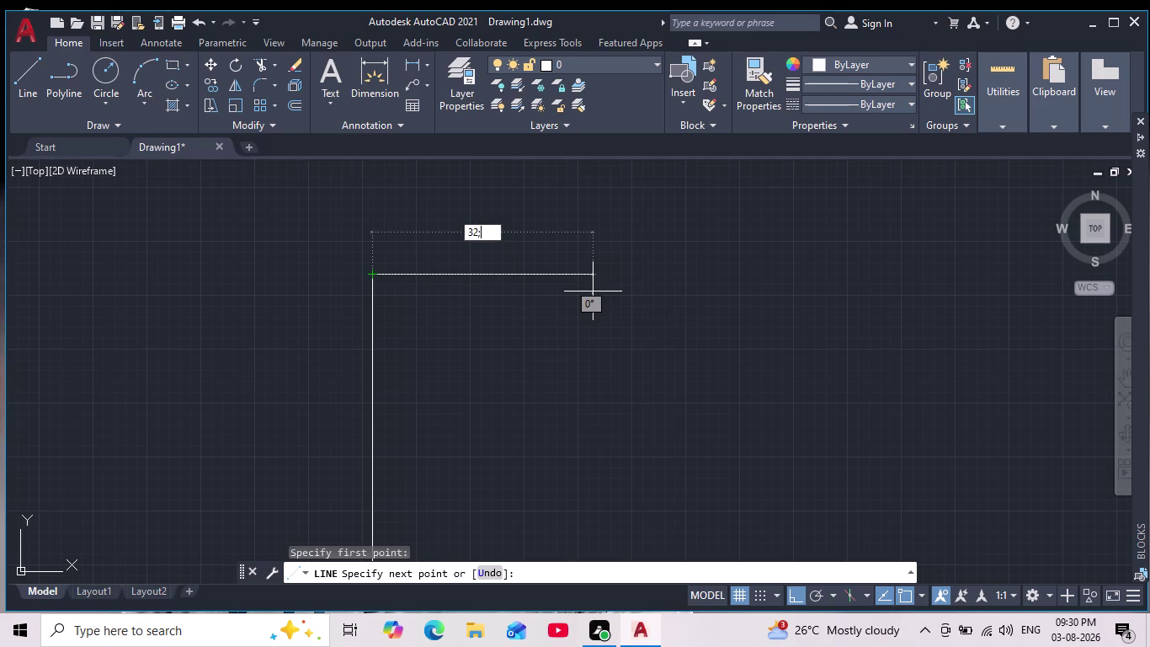
key(BackSpace)
key(apostrophe)
key(Return)
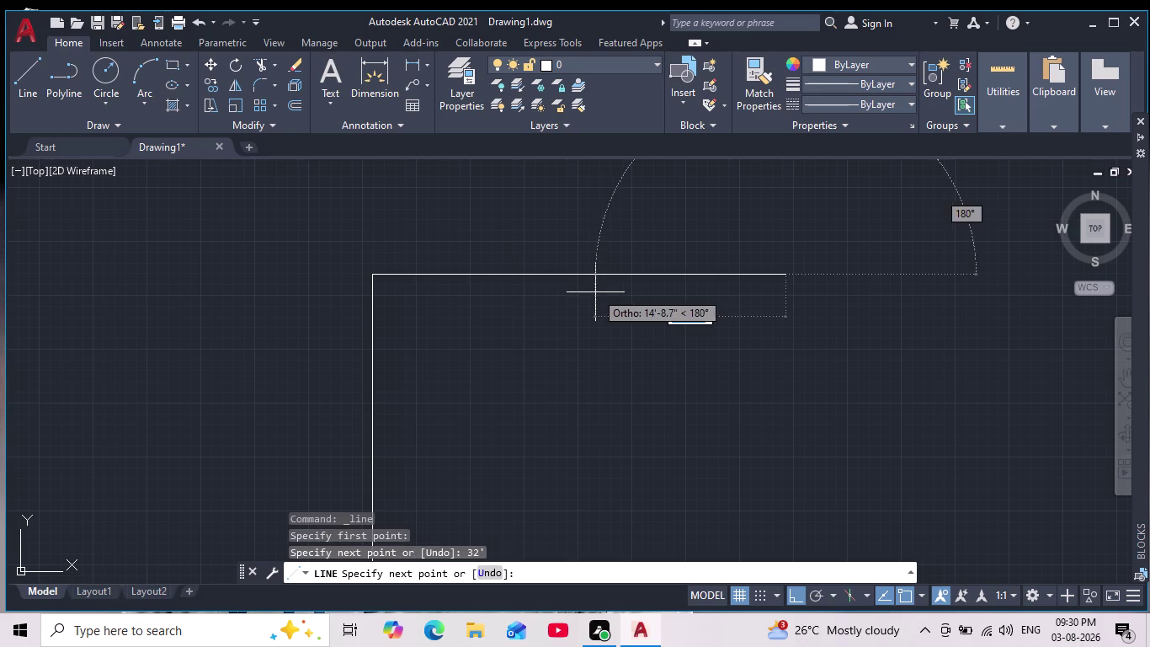
Draw the 44-foot right side, close at bottom-left, and recentre the rectangle.
scroll(down, 3)
scroll(up, 3)
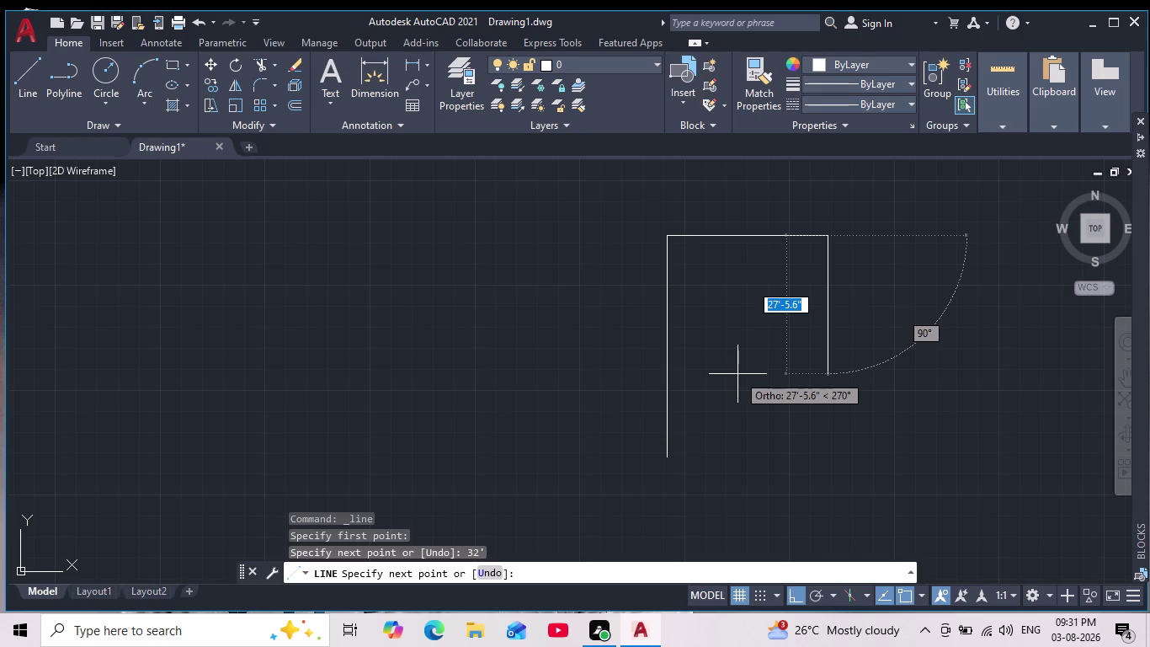
text(44')
key(Return)
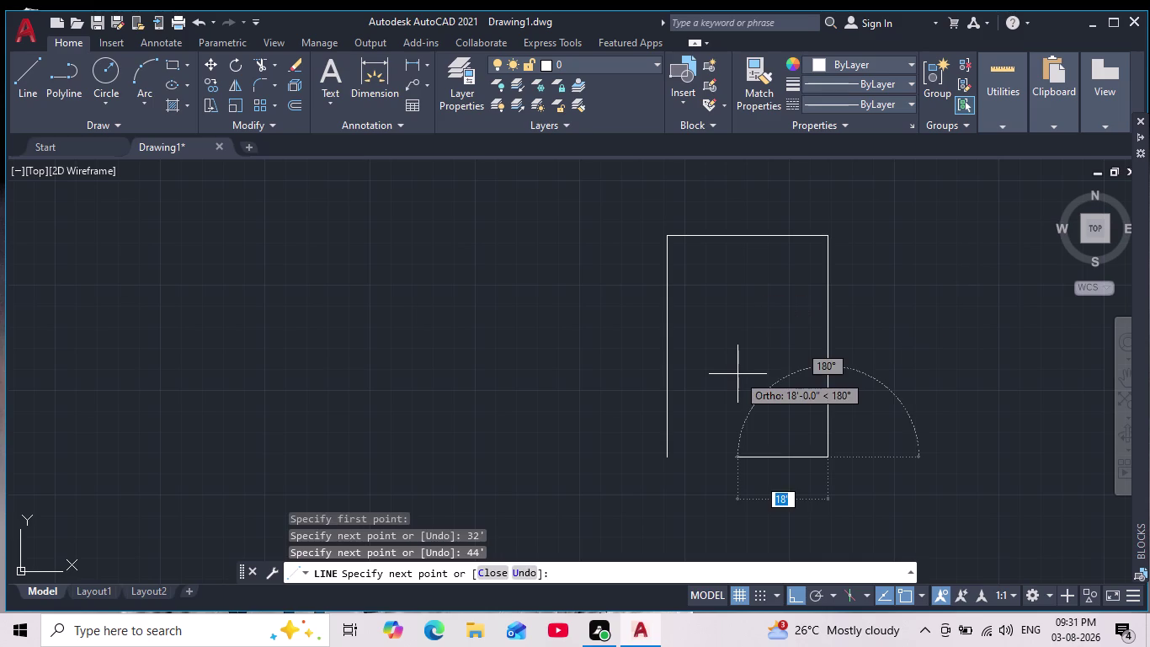
click(664, 453)
key(Escape)
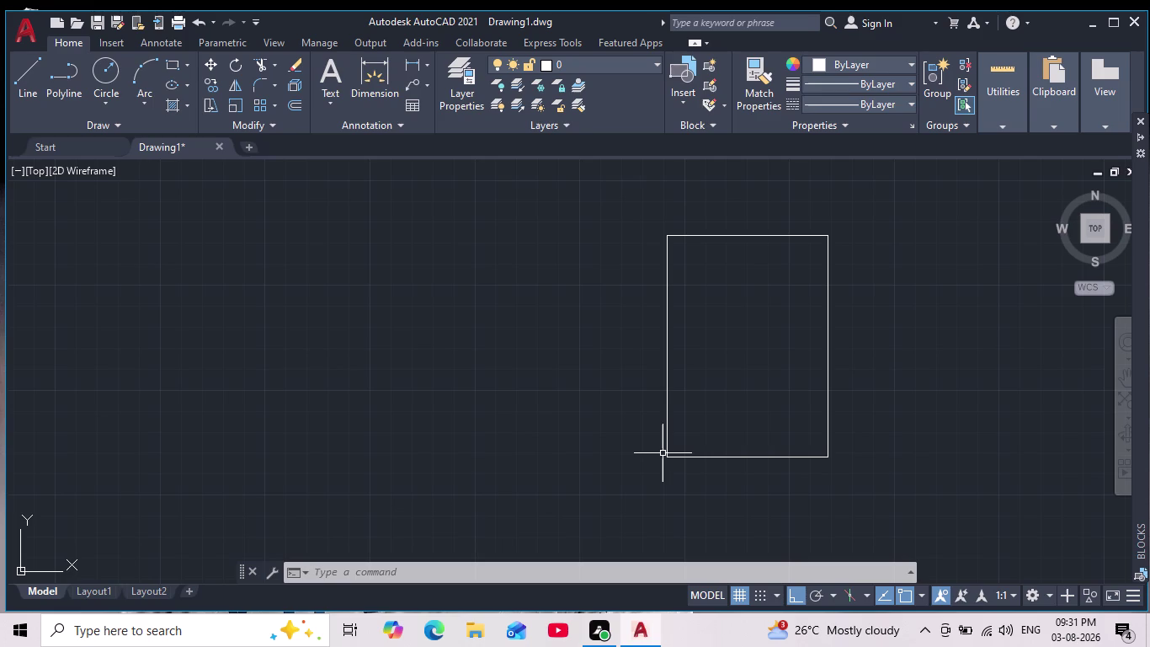
scroll(up, 3)
scroll(down, 3)
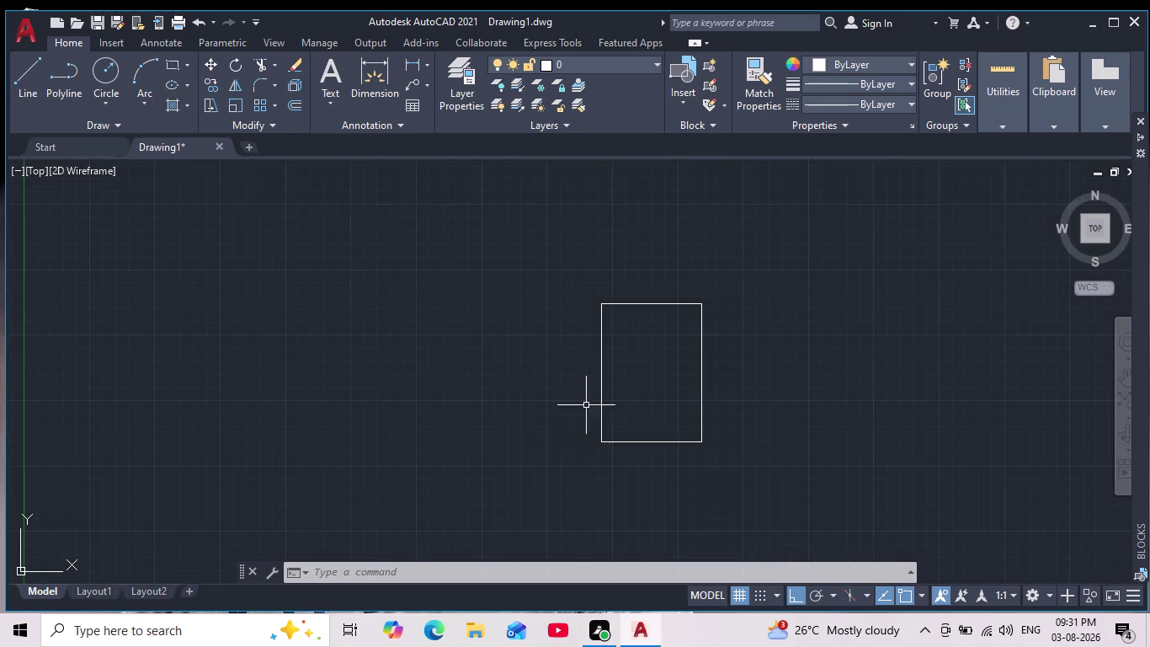
middle_drag(626, 394, 608, 387)
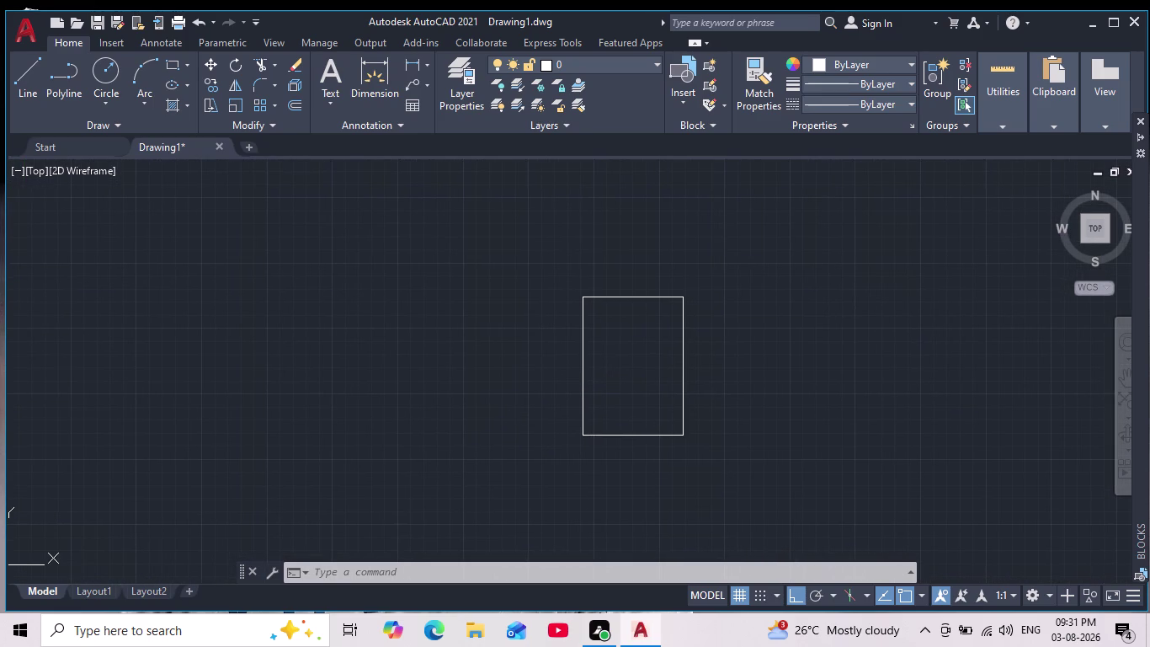
scroll(up, 3)
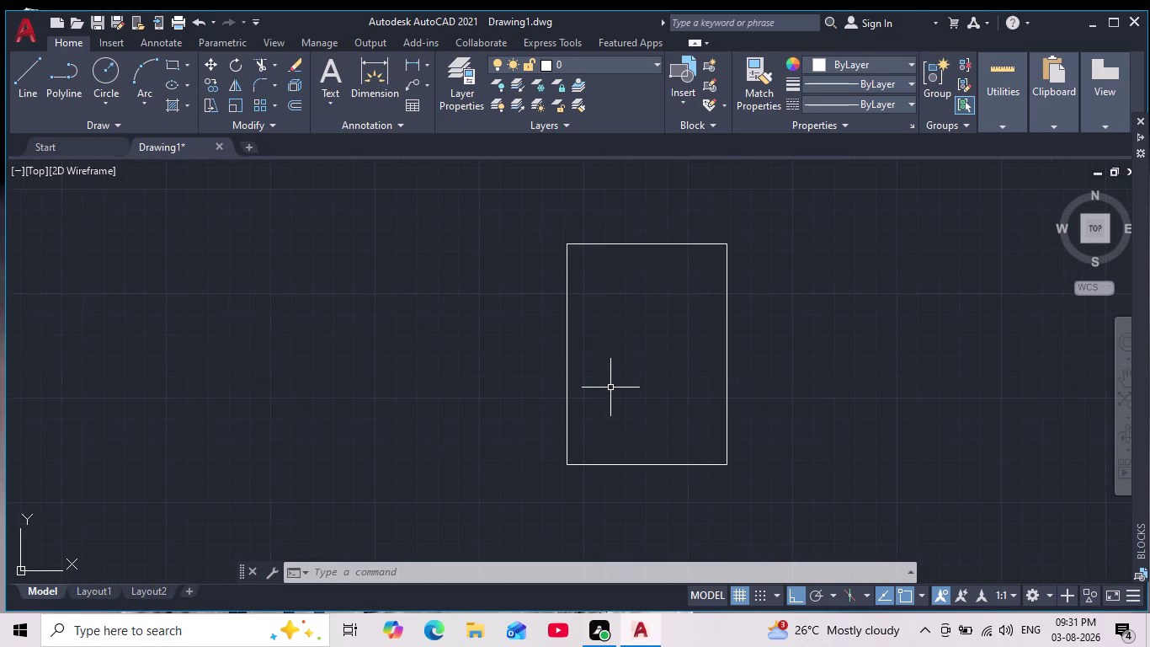
Start OFFSET with an offset distance of 9.
key(u)
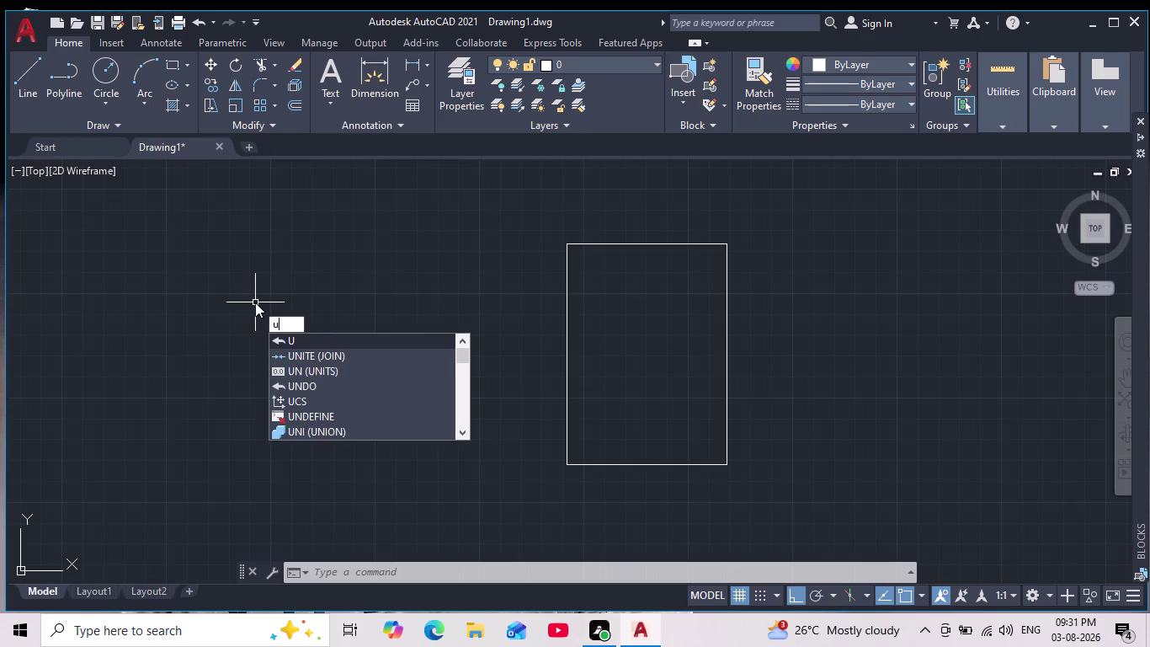
key(Escape)
key(Escape)
key(o)
key(Return)
key(9)
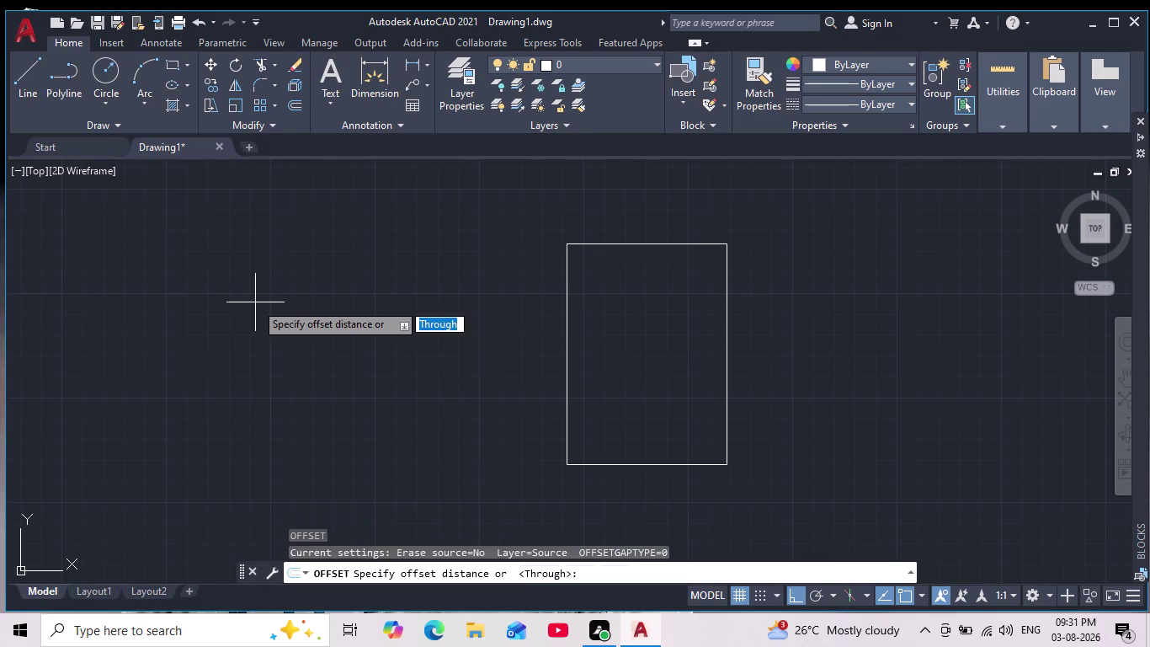
key(Return)
Offset the left, top and right wall lines to create parallel wall lines.
click(569, 333)
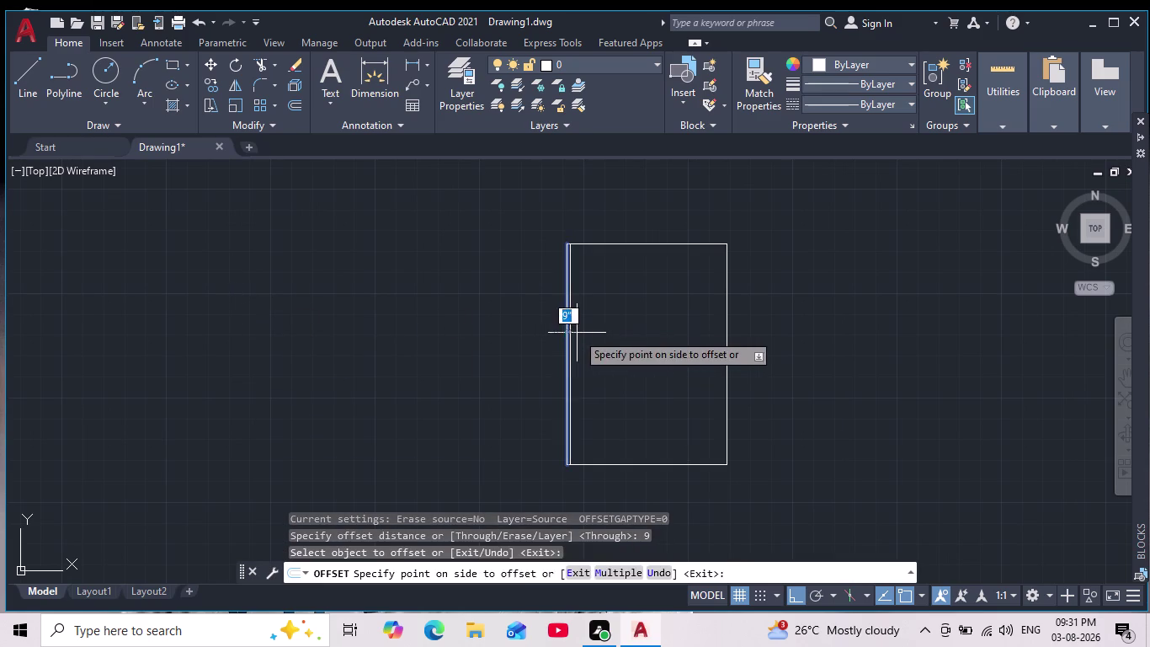
click(576, 333)
click(602, 244)
click(604, 281)
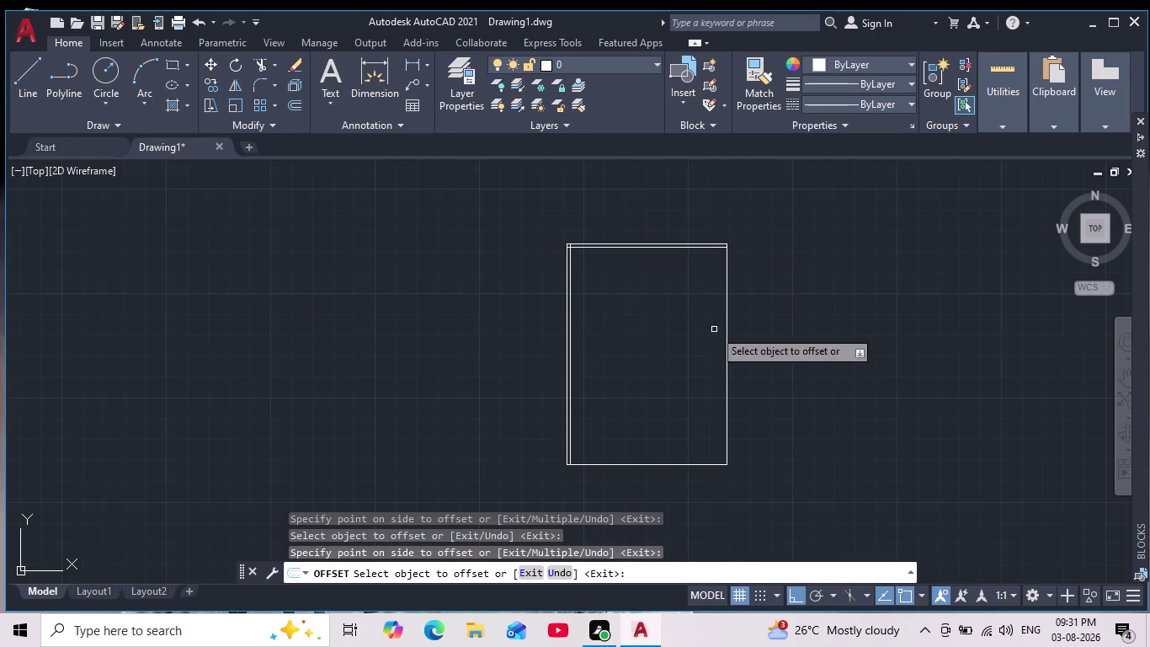
click(726, 354)
click(698, 360)
scroll(up, 3)
scroll(down, 3)
key(Escape)
key(Escape)
key(Escape)
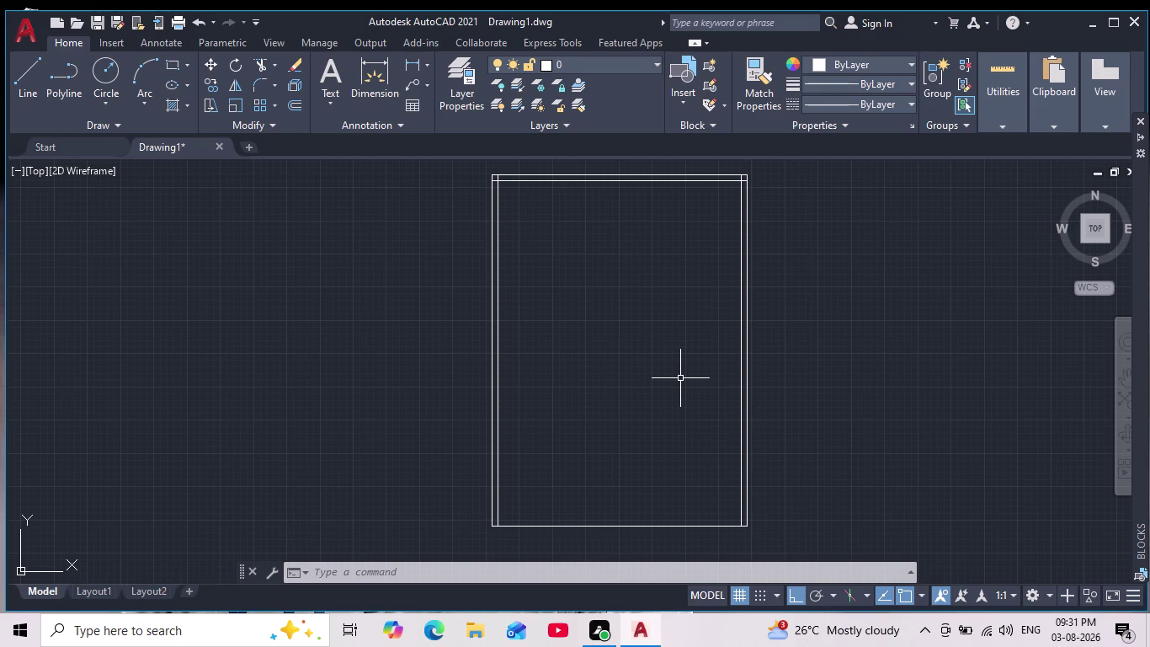
scroll(down, 3)
scroll(up, 3)
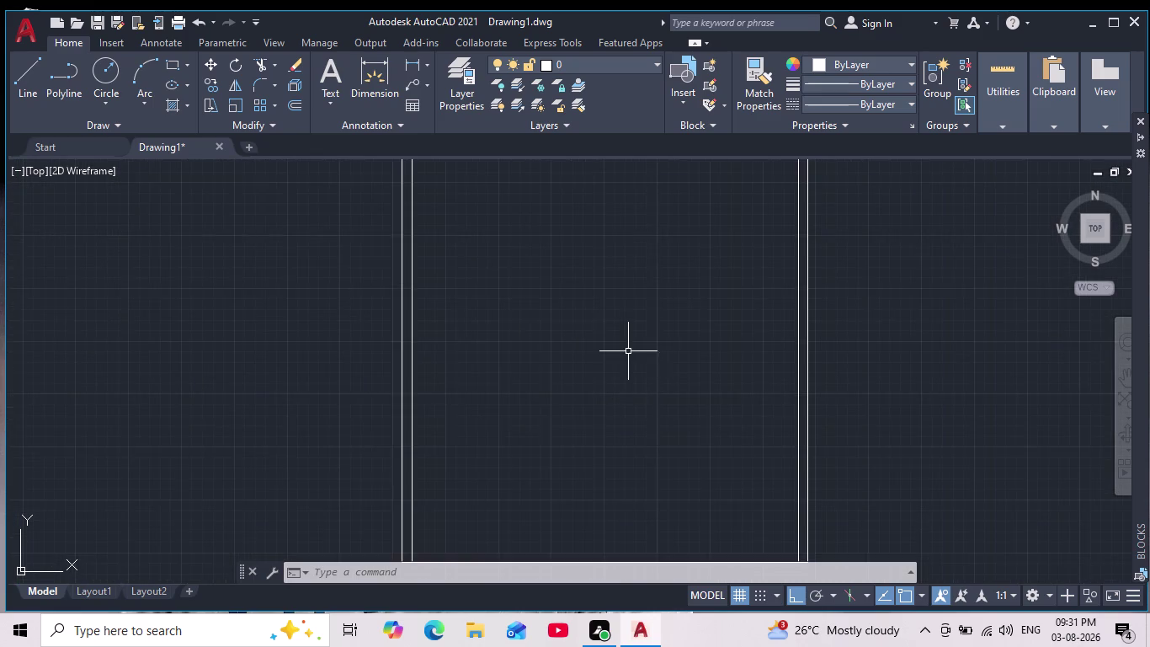
middle_drag(625, 345, 620, 401)
scroll(down, 3)
middle_drag(563, 248, 548, 301)
scroll(up, 3)
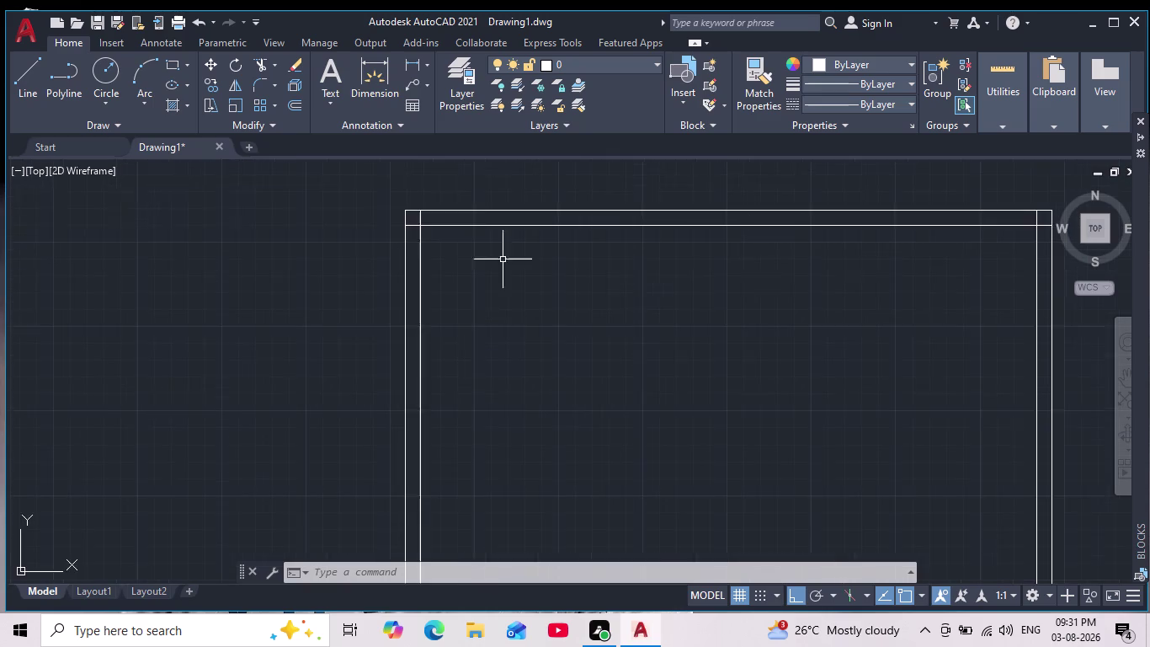
scroll(up, 3)
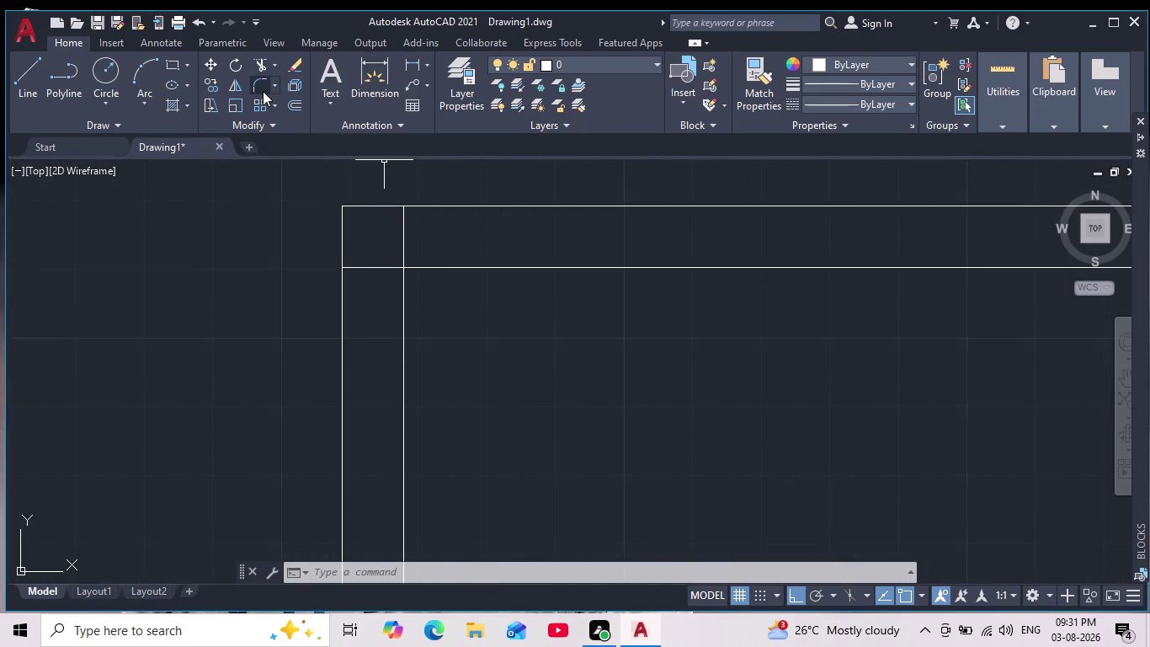
Fillet the inner left and inner top wall lines into a clean corner.
click(258, 84)
click(402, 323)
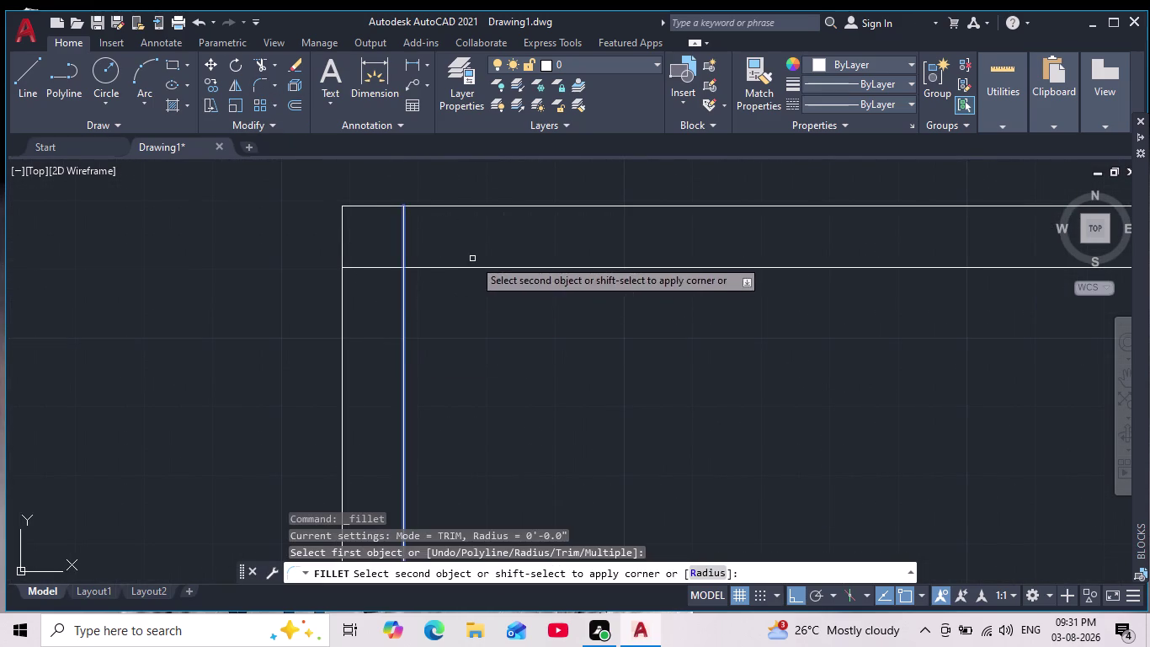
click(465, 270)
scroll(down, 3)
middle_drag(676, 385, 537, 289)
scroll(up, 3)
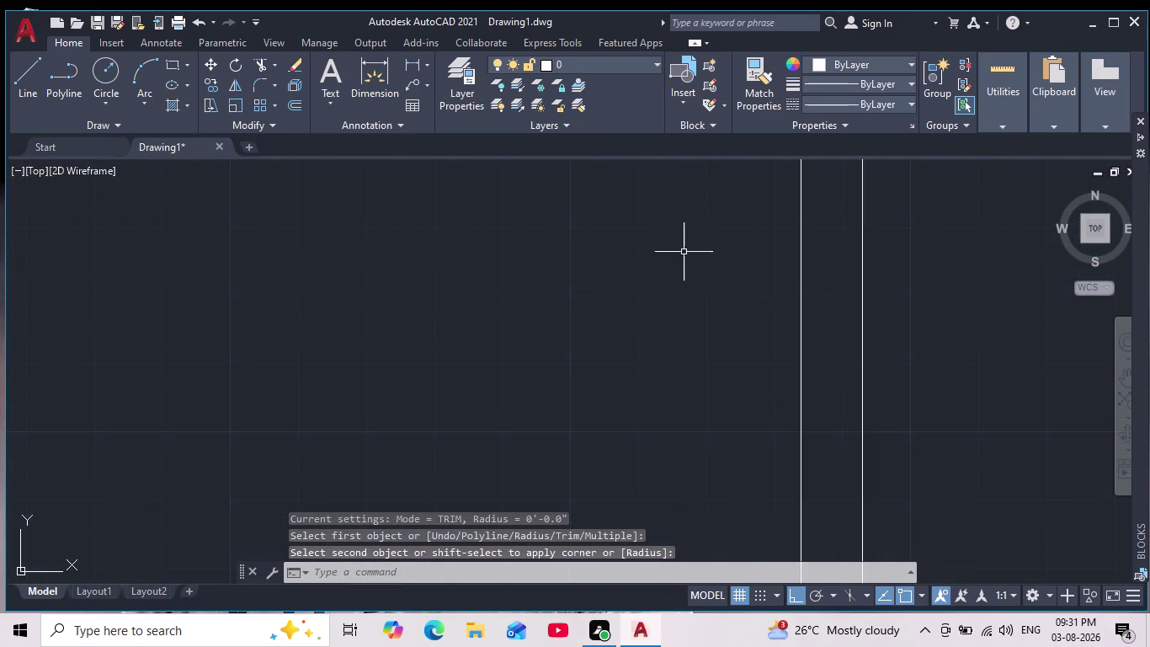
Fillet the next wall corner, cancel the command, and recentre the plan.
key(space)
scroll(down, 3)
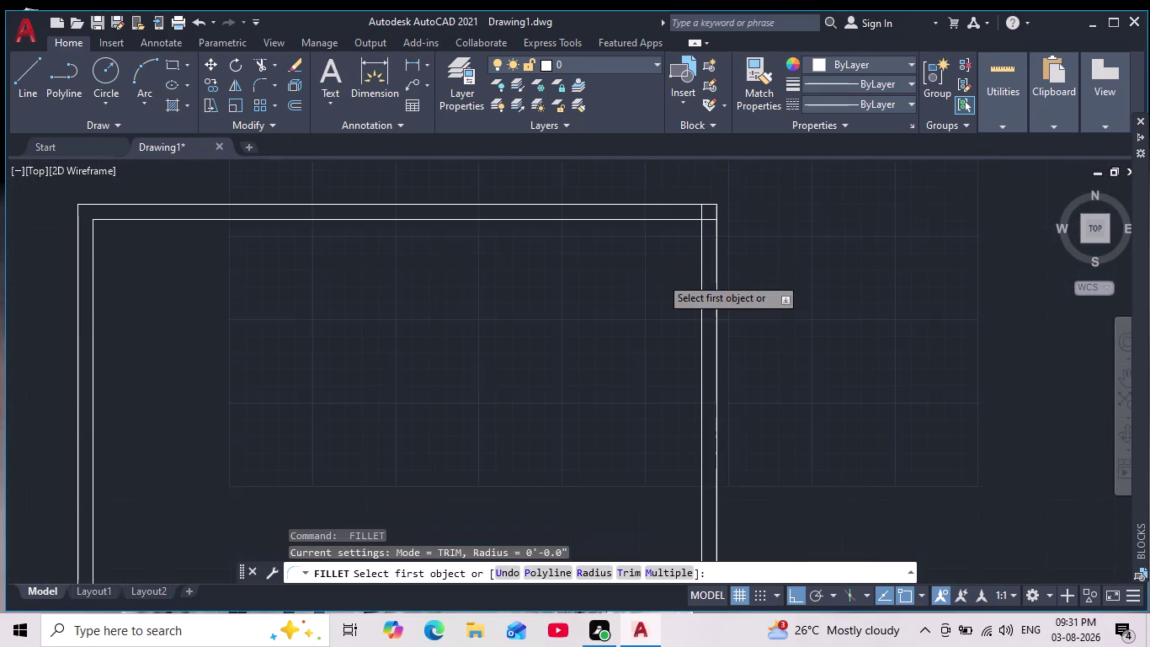
click(706, 239)
click(699, 234)
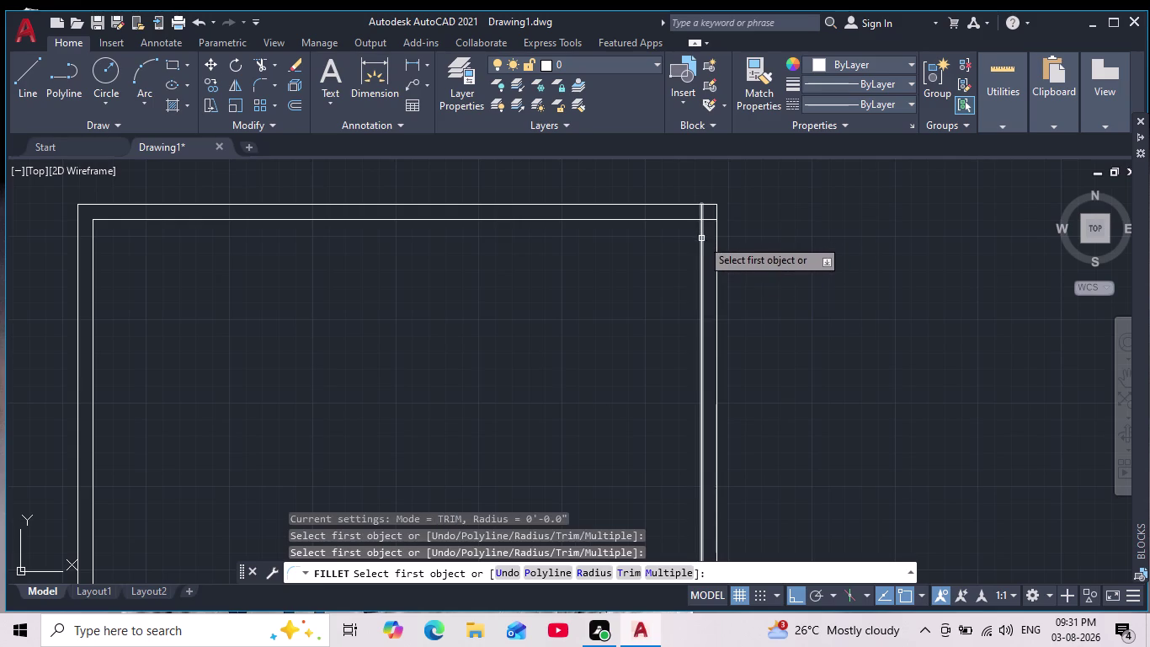
click(701, 238)
click(667, 220)
scroll(down, 3)
middle_drag(536, 397, 582, 255)
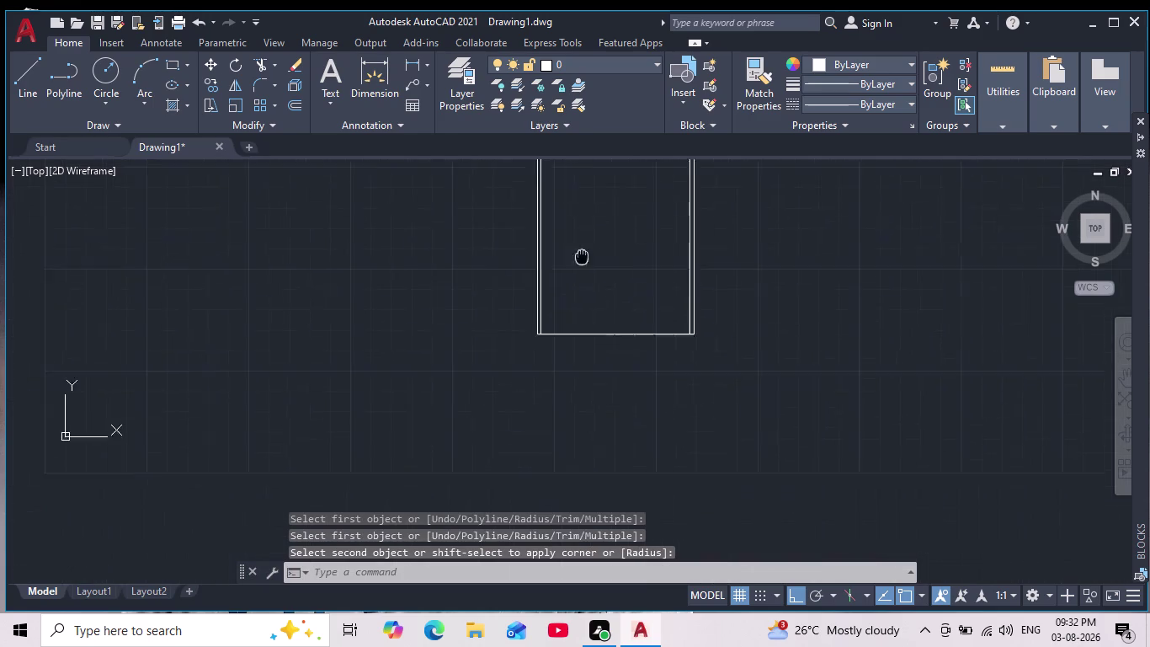
middle_drag(582, 255, 591, 218)
scroll(up, 3)
middle_drag(607, 241, 580, 444)
key(Escape)
key(Escape)
key(Escape)
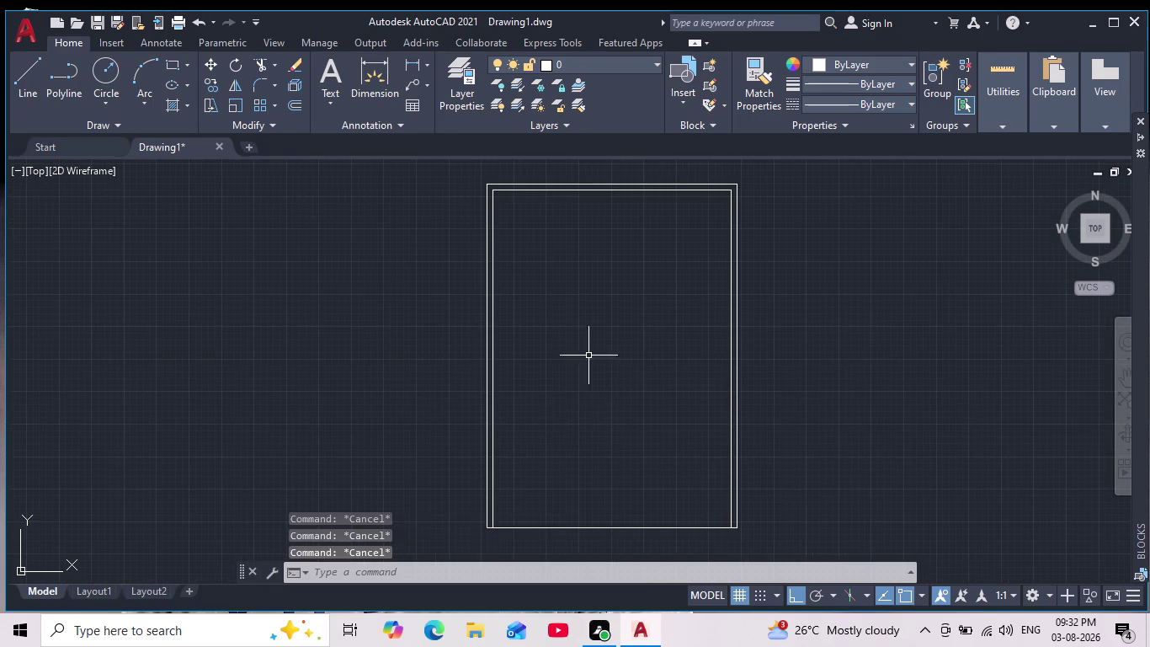
middle_drag(591, 355, 571, 457)
scroll(up, 3)
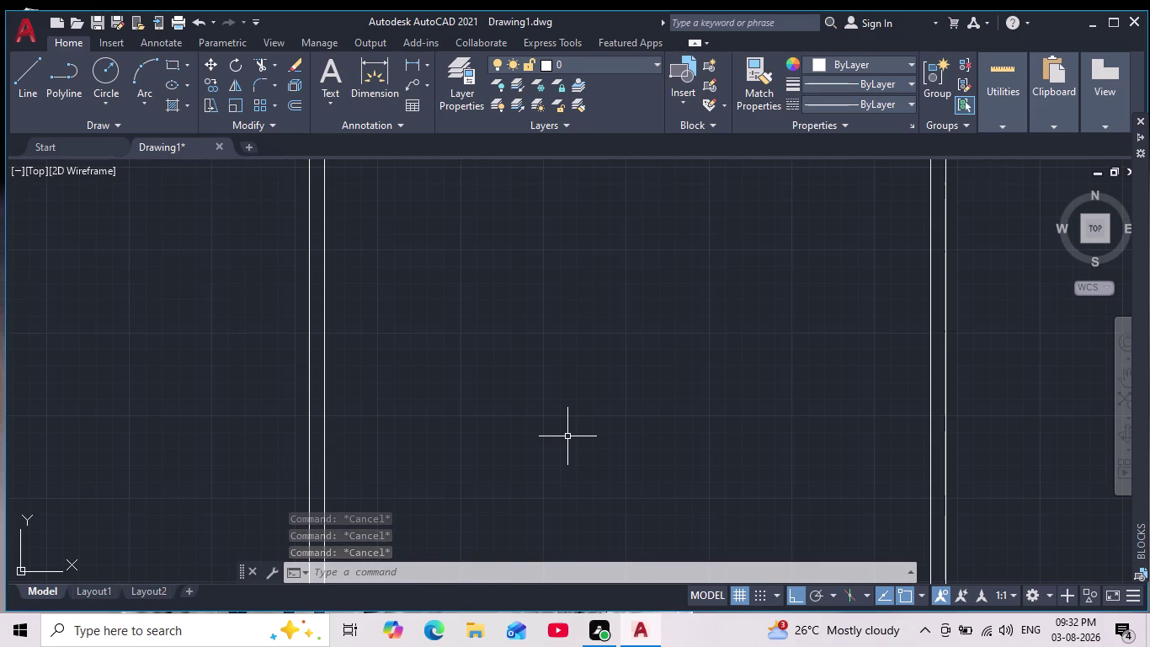
scroll(down, 3)
middle_drag(561, 451, 564, 362)
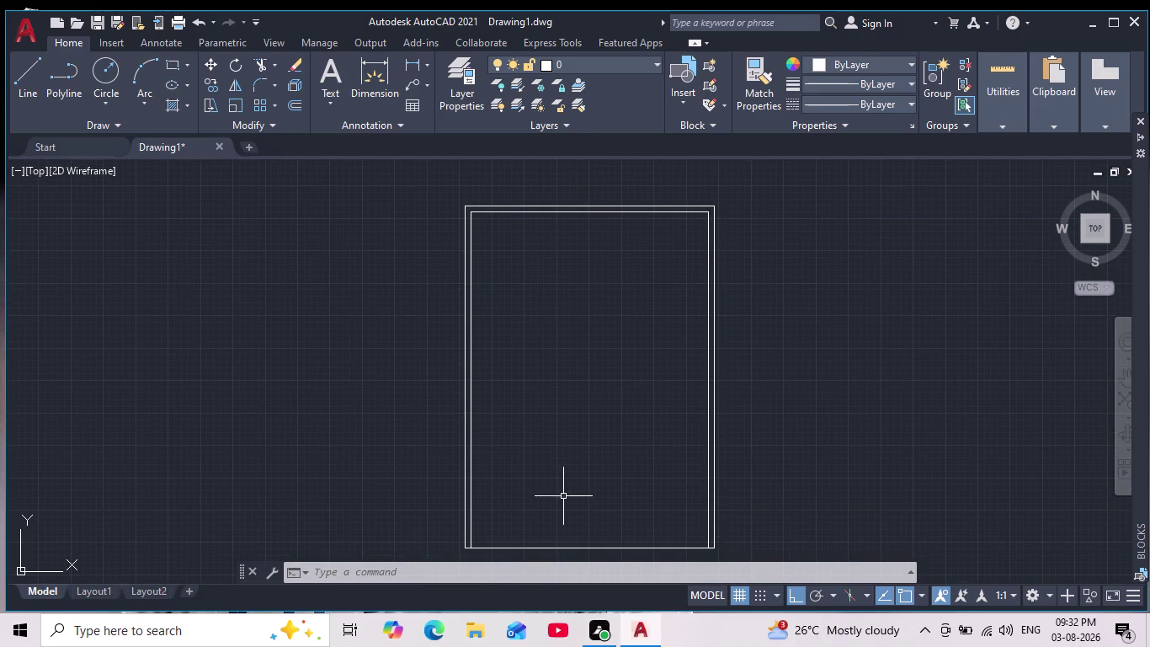
middle_click(564, 497)
middle_drag(564, 497, 554, 449)
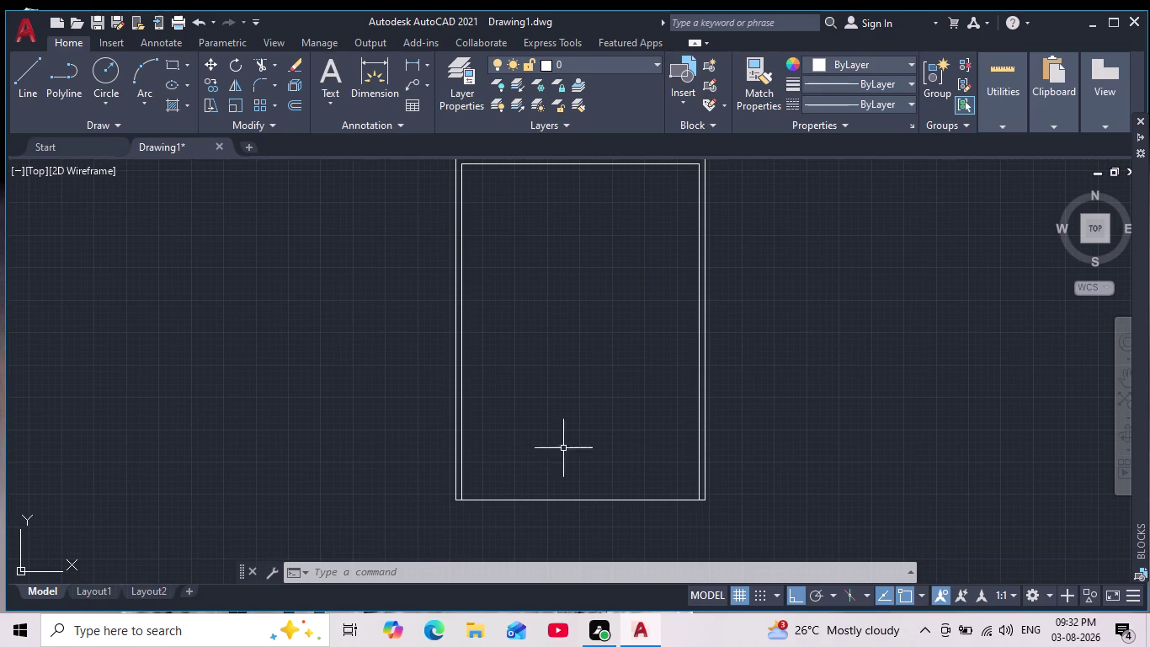
Draw a 16-foot horizontal partition line starting 6 feet up the inner left wall.
click(31, 78)
scroll(up, 3)
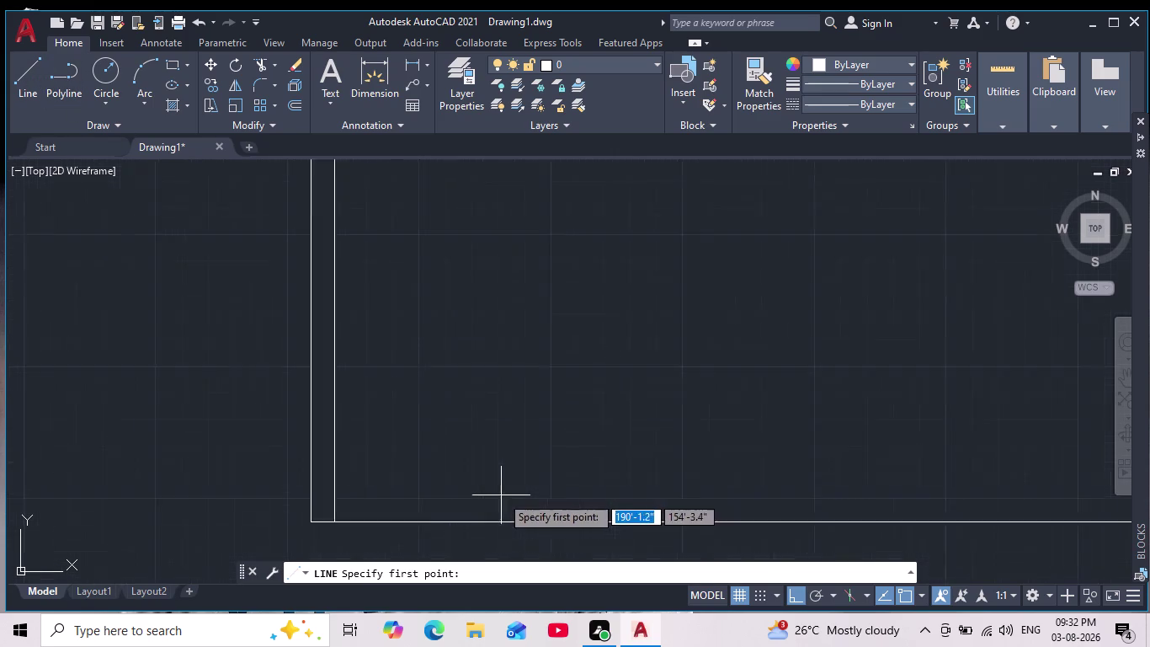
scroll(up, 3)
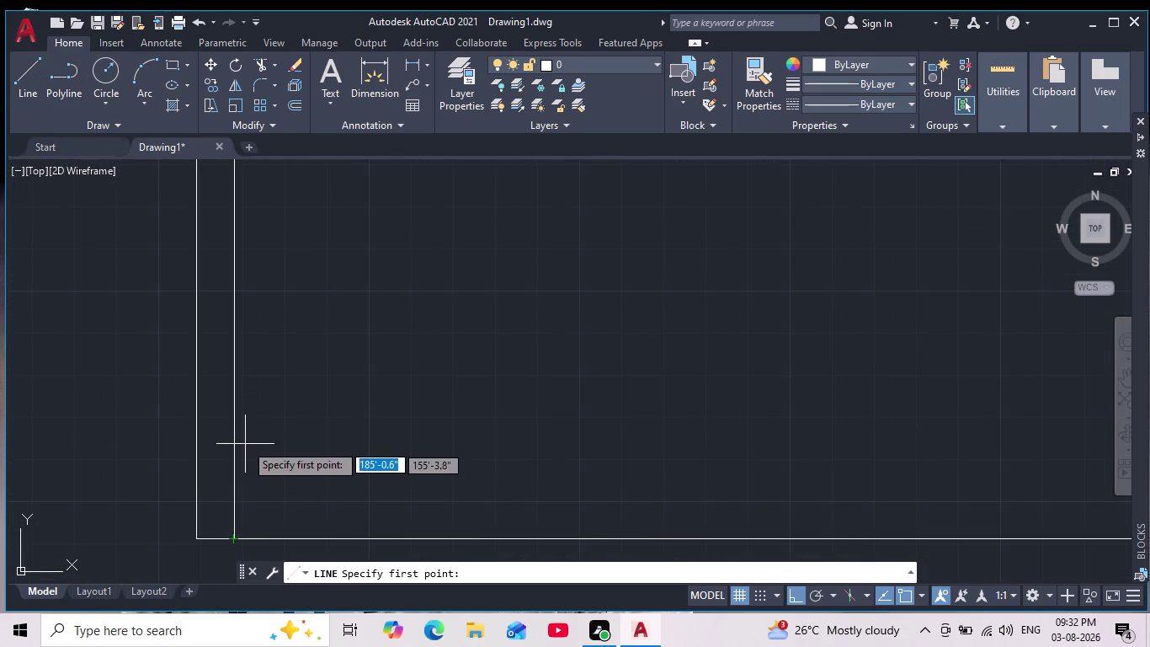
text(6')
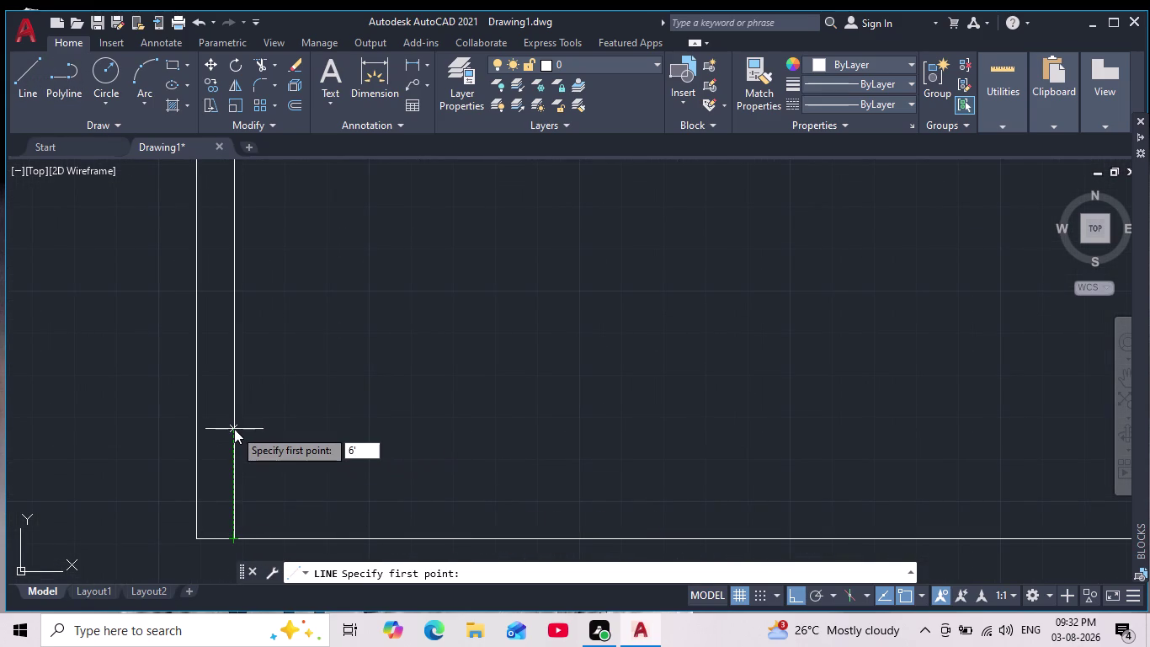
key(Return)
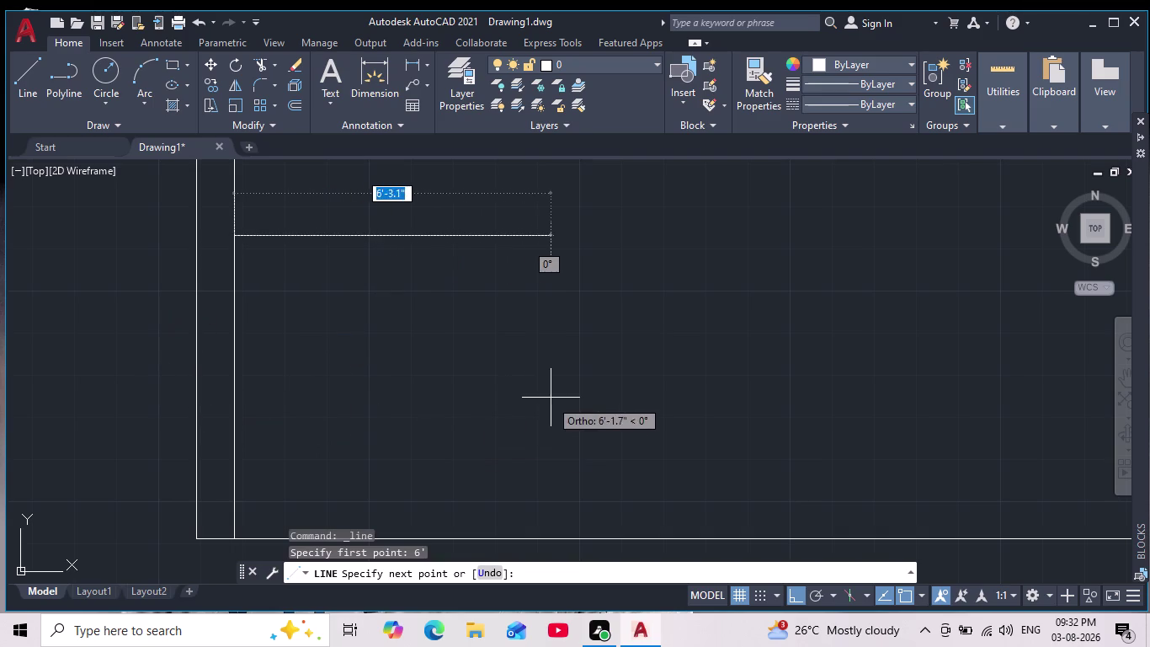
scroll(down, 3)
scroll(up, 3)
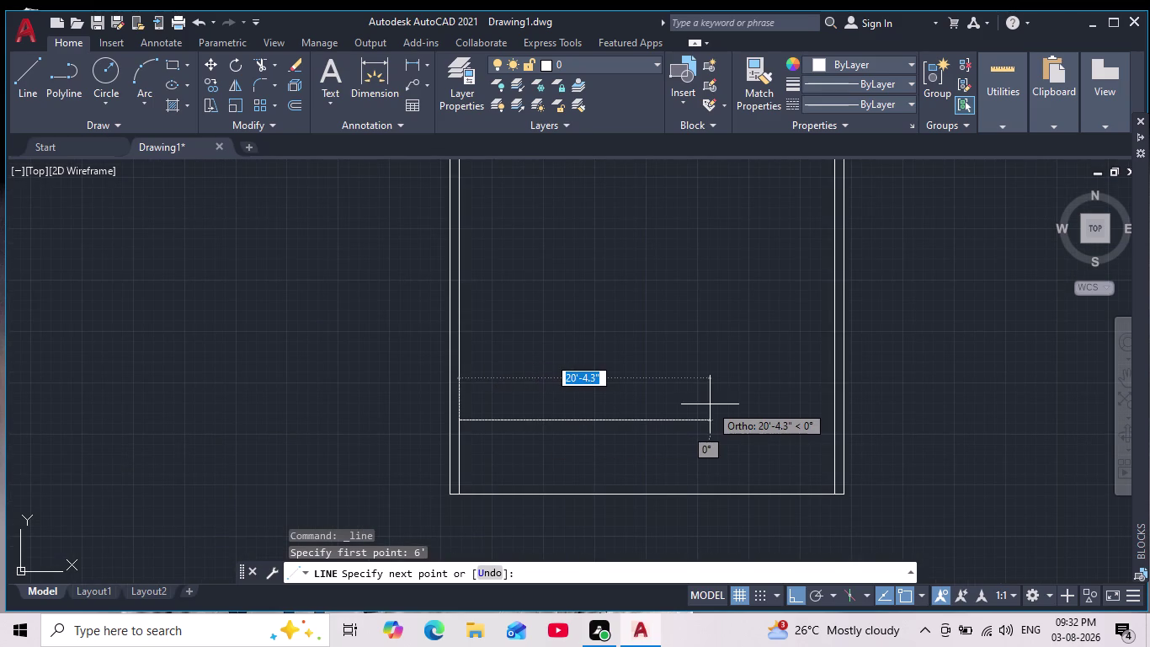
text(16)
key(apostrophe)
key(Return)
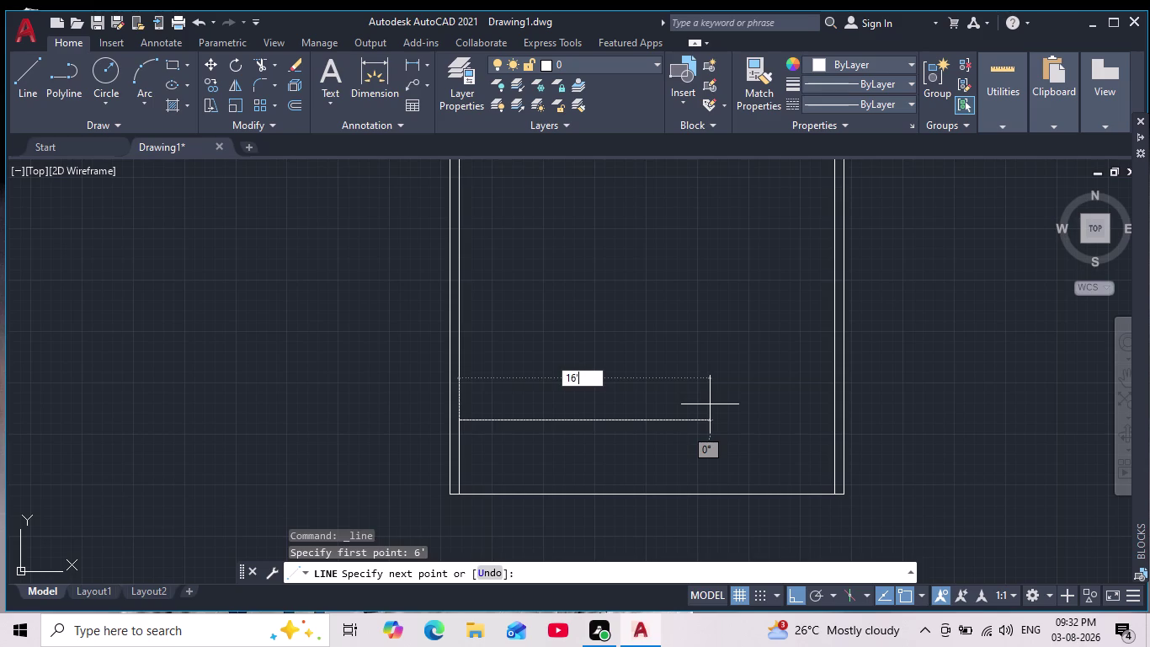
key(Escape)
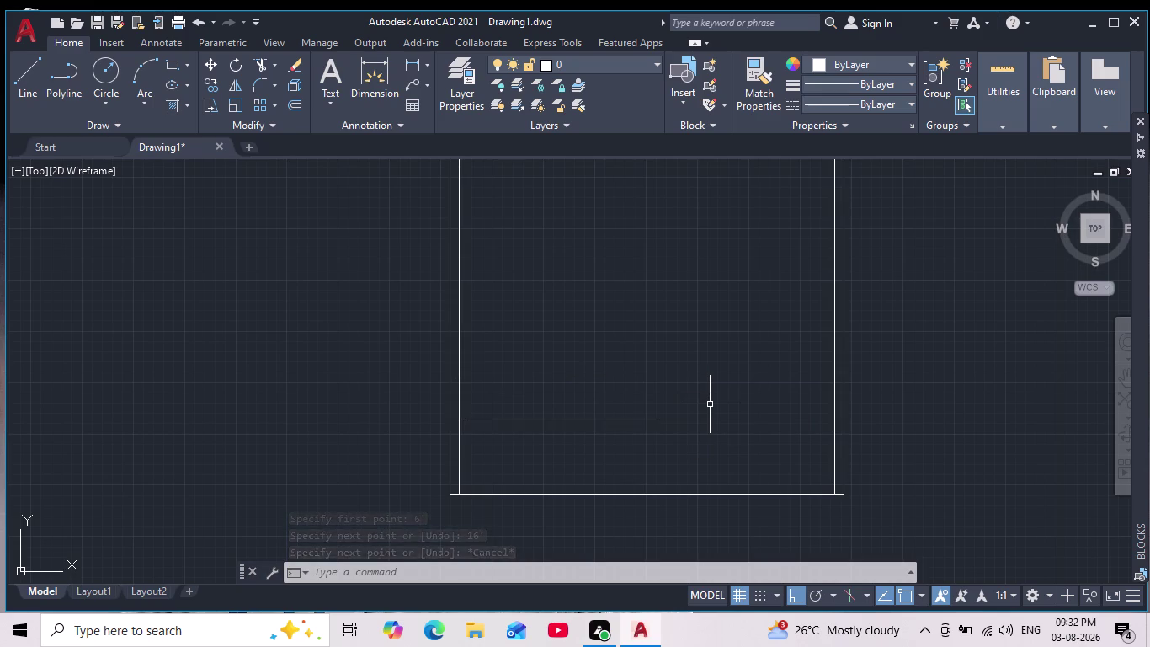
key(o)
key(Return)
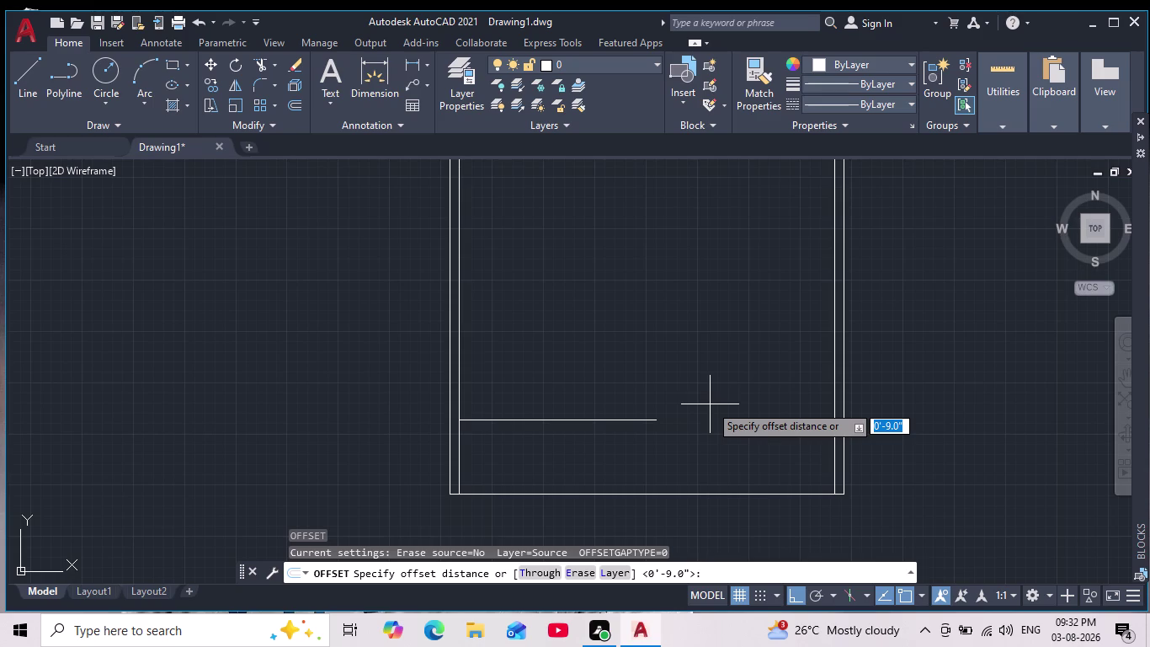
Offset the 16-foot partition line 9 inches upward, accepting the 9-inch default distance.
key(Return)
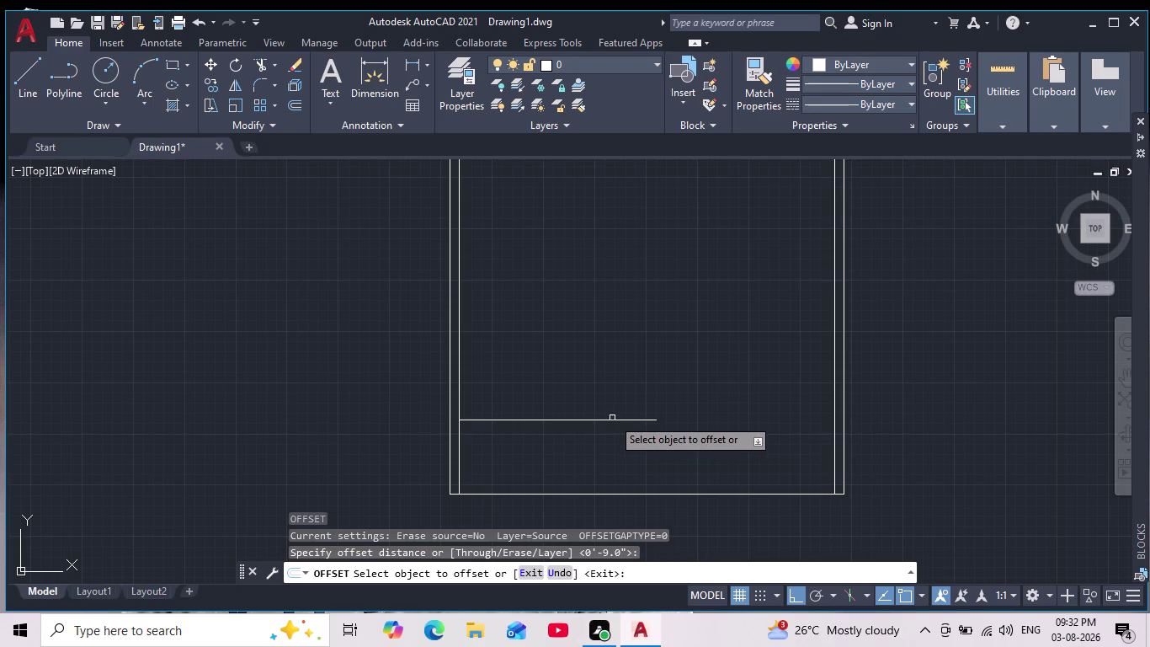
click(611, 420)
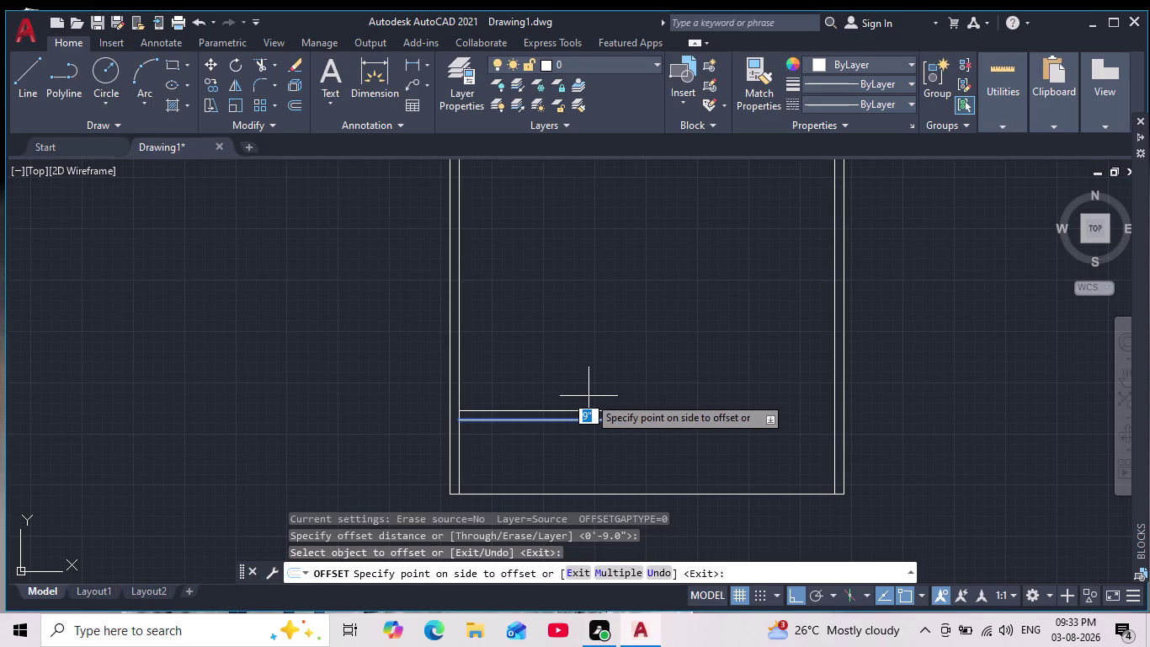
click(589, 395)
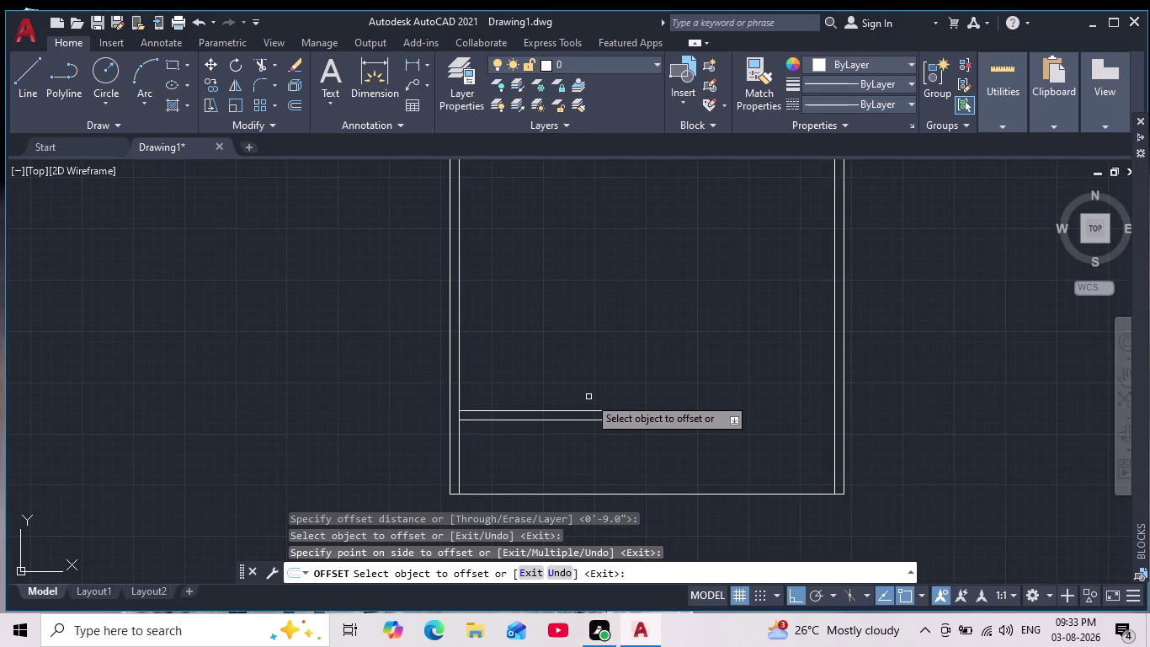
scroll(down, 3)
scroll(up, 3)
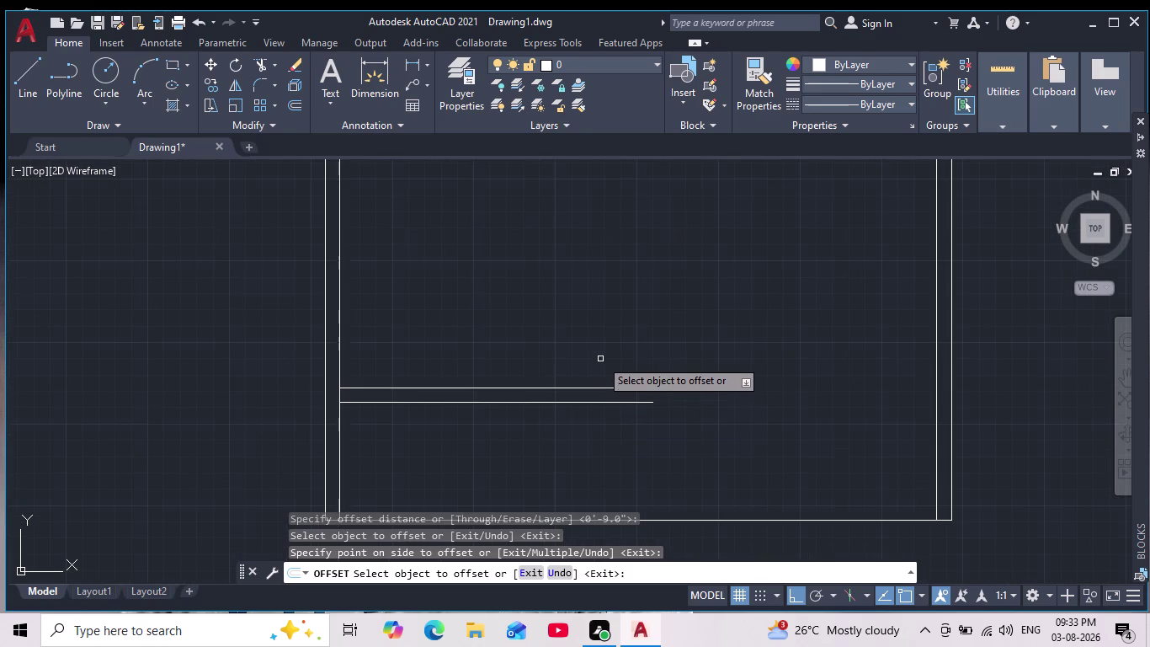
key(Return)
key(Return)
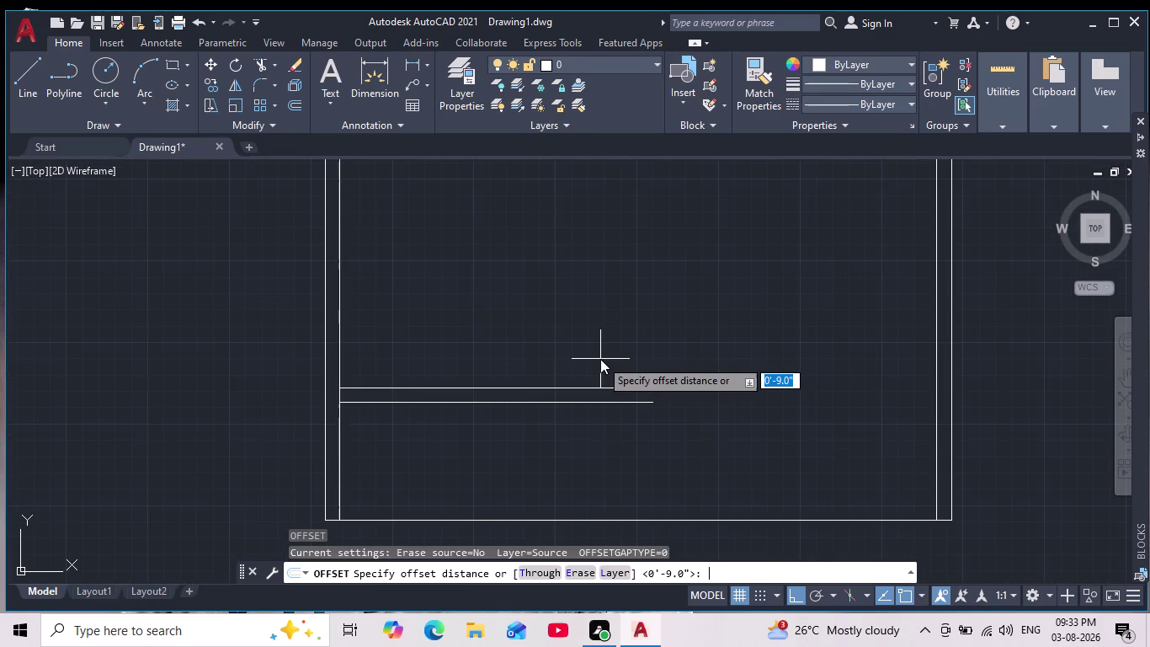
Offset the partition line 15 feet upward to create a new partition line.
text(1)
text(5')
key(Return)
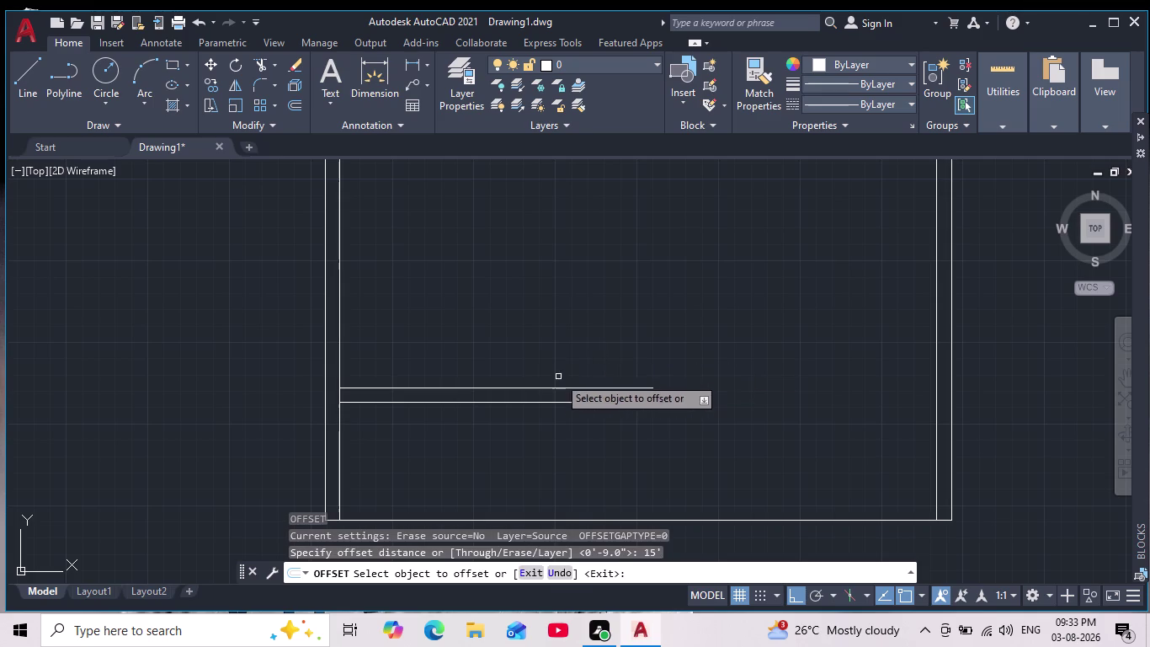
click(539, 392)
click(536, 384)
click(535, 386)
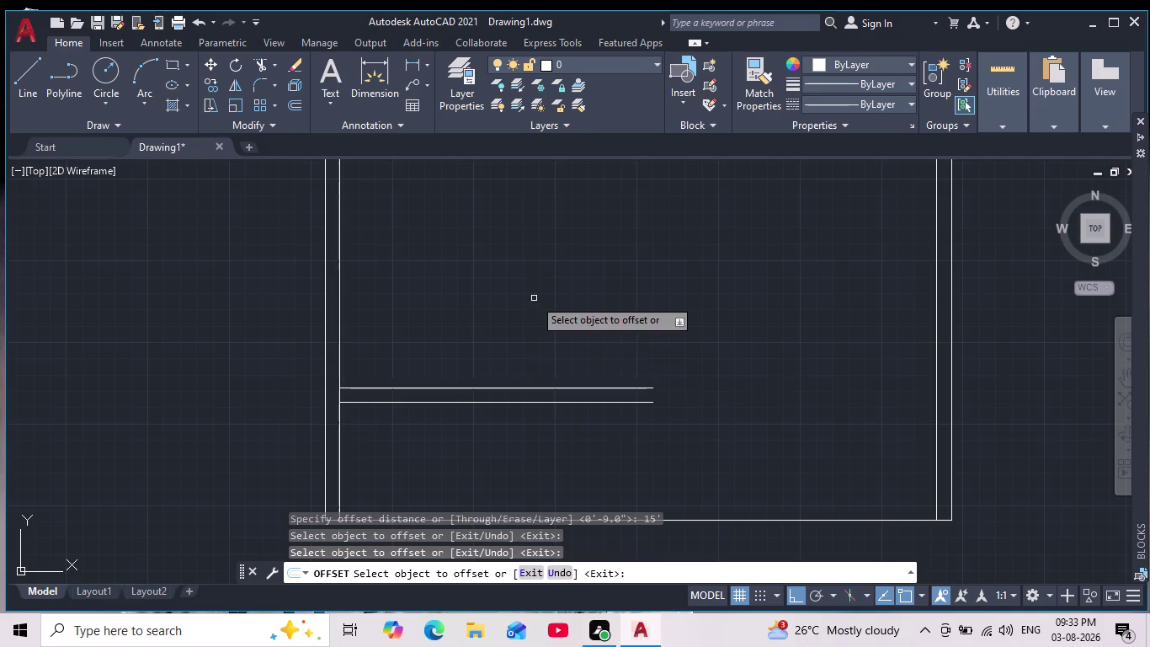
click(489, 389)
click(505, 245)
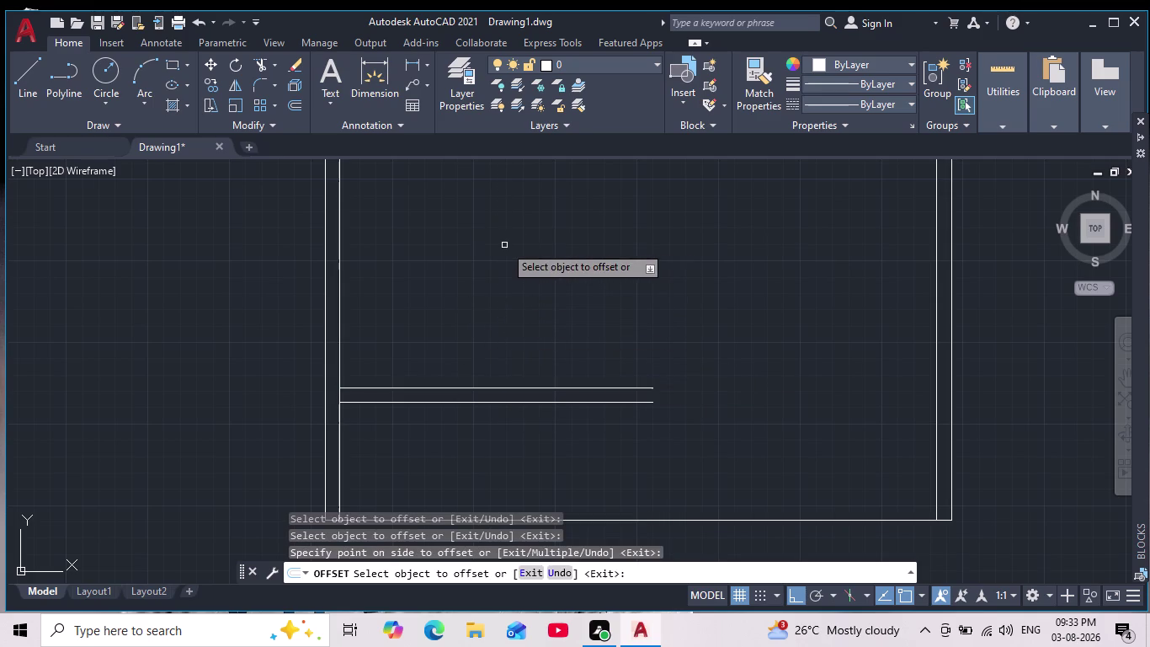
Restart the offset with a 9-inch distance while viewing the whole floor plan.
scroll(down, 3)
middle_drag(509, 247, 503, 375)
scroll(down, 3)
scroll(up, 3)
key(Return)
key(Return)
key(9)
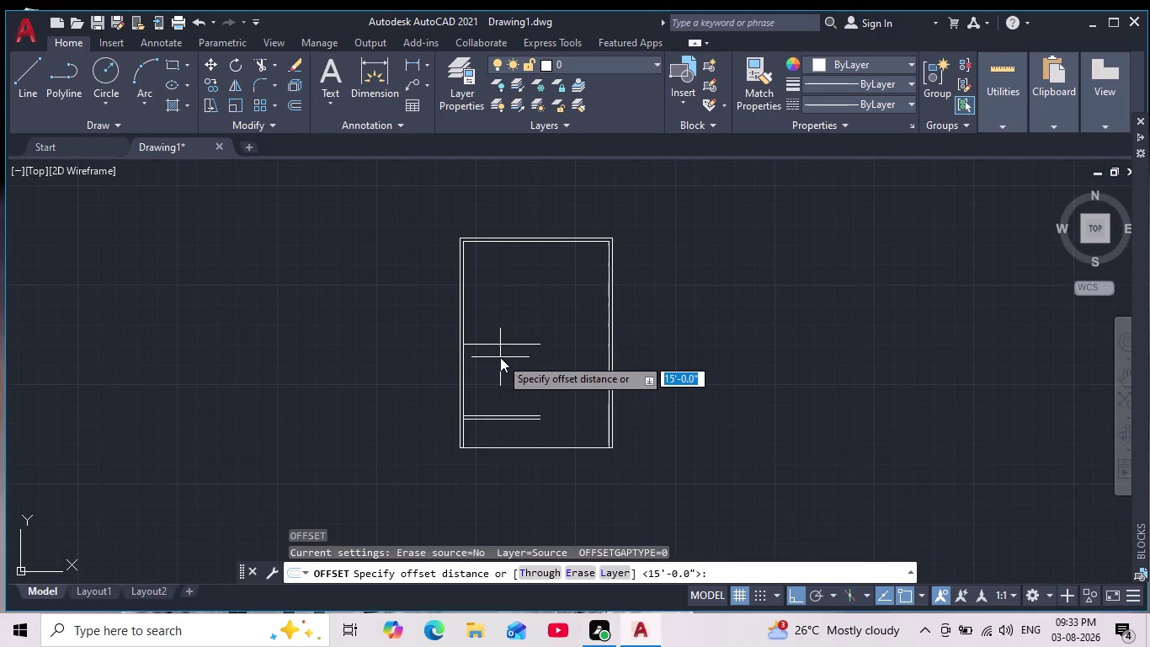
key(Return)
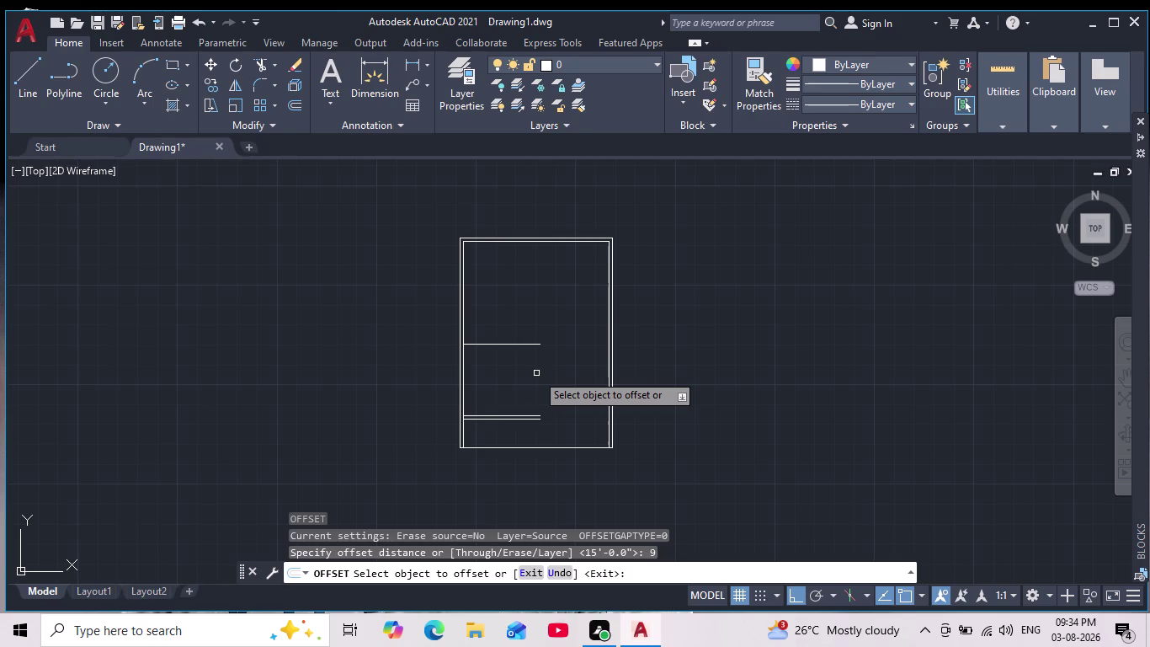
Change the offset distance to 4.5 inches.
key(Return)
key(Return)
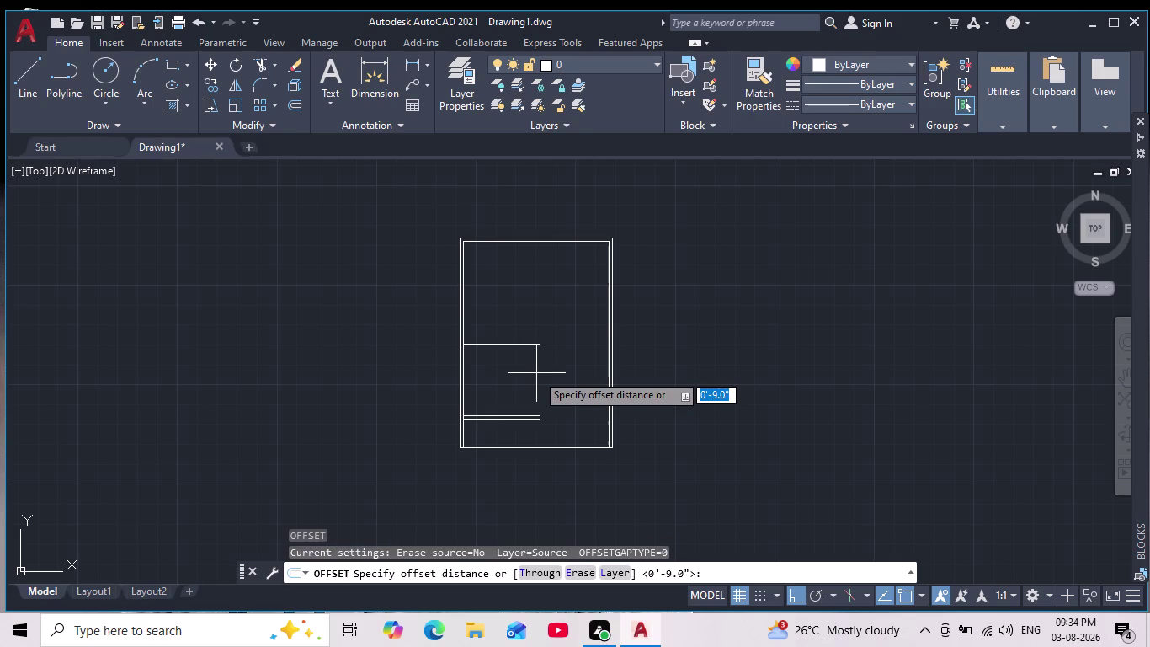
key(1)
key(BackSpace)
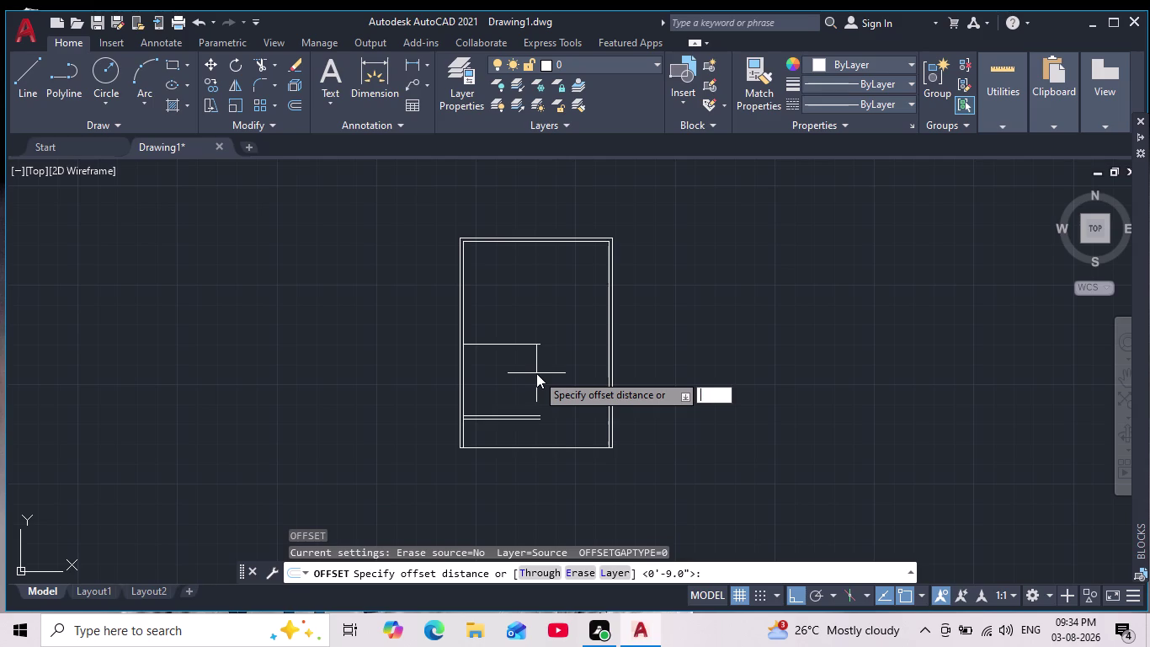
text(4.5)
key(shift+quotedbl)
key(Return)
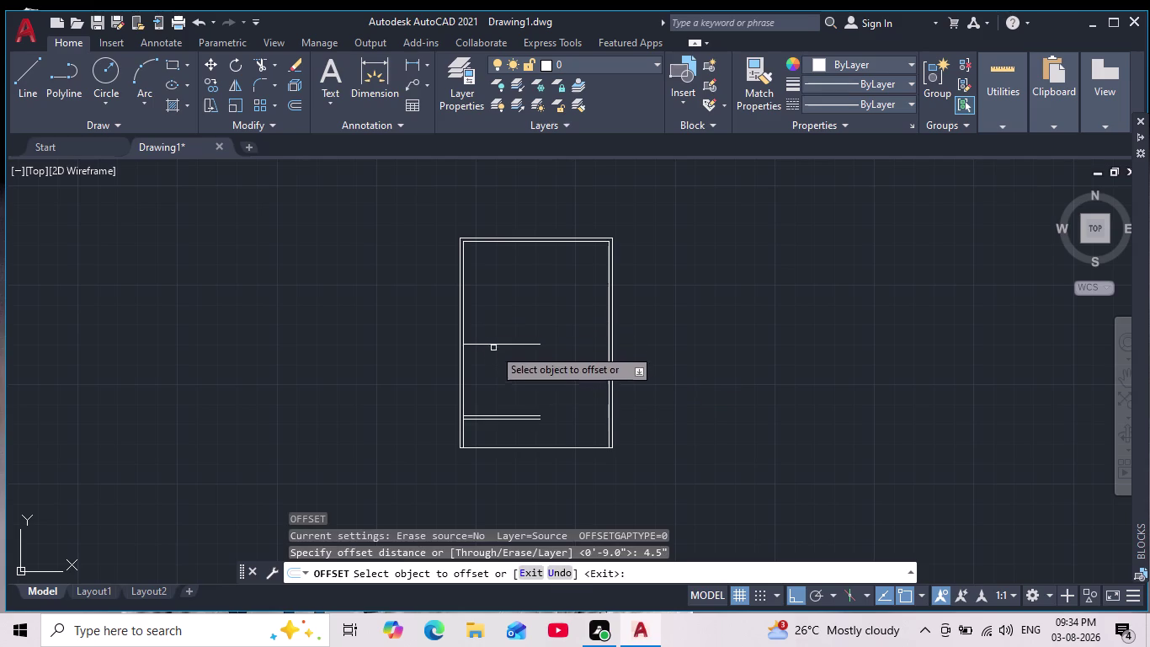
Offset the partition line 4.5 inches to make a double-line wall.
click(489, 343)
click(489, 318)
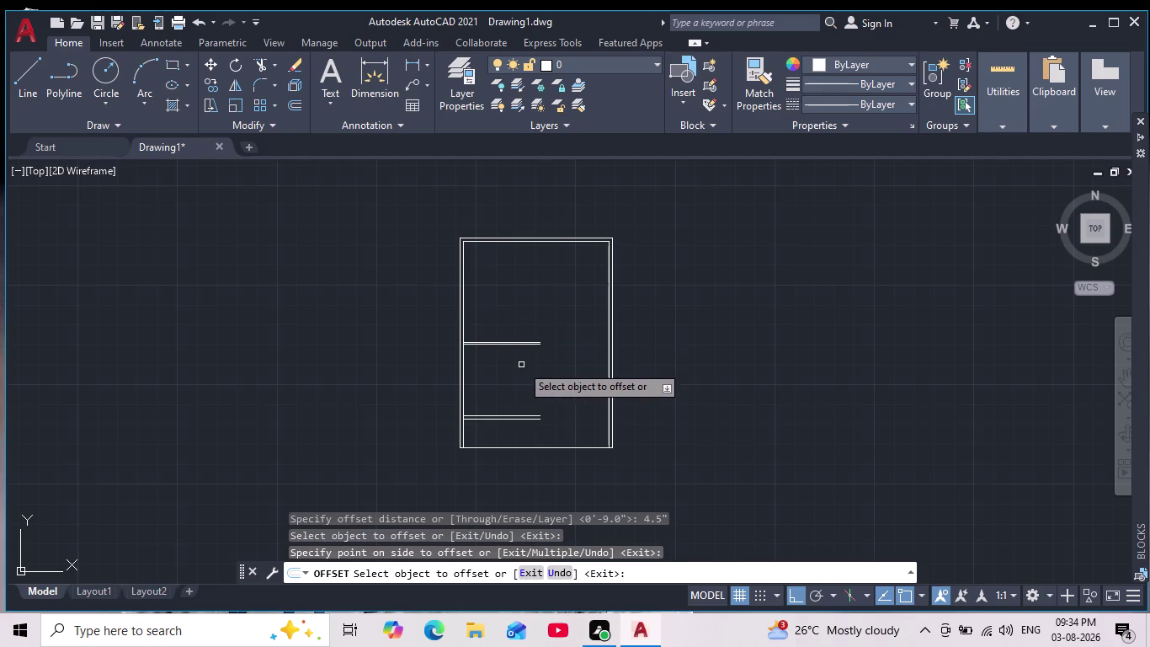
scroll(up, 3)
scroll(down, 3)
scroll(up, 3)
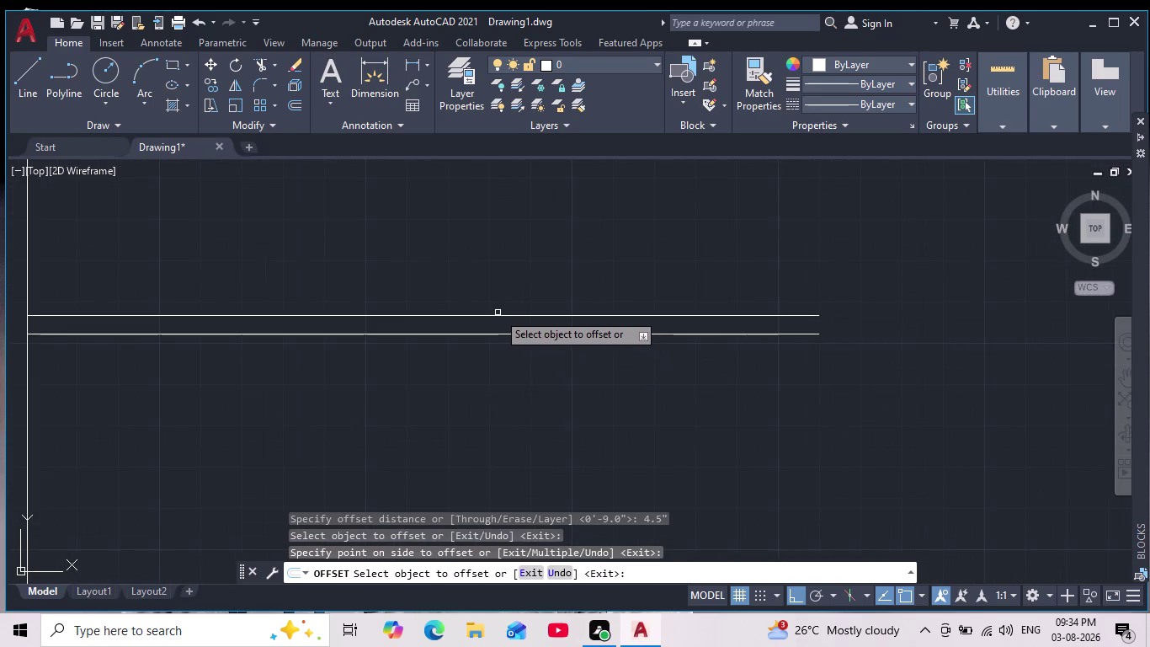
click(498, 313)
scroll(down, 3)
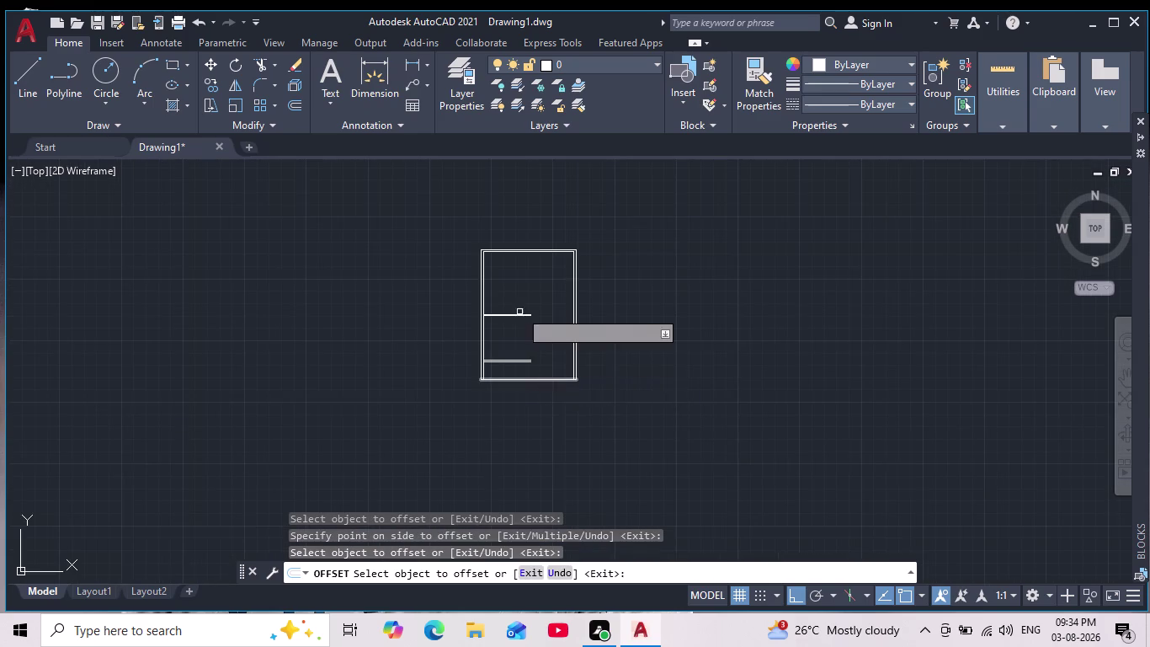
scroll(up, 3)
scroll(up, 3)
scroll(down, 3)
middle_drag(494, 398, 504, 303)
scroll(down, 3)
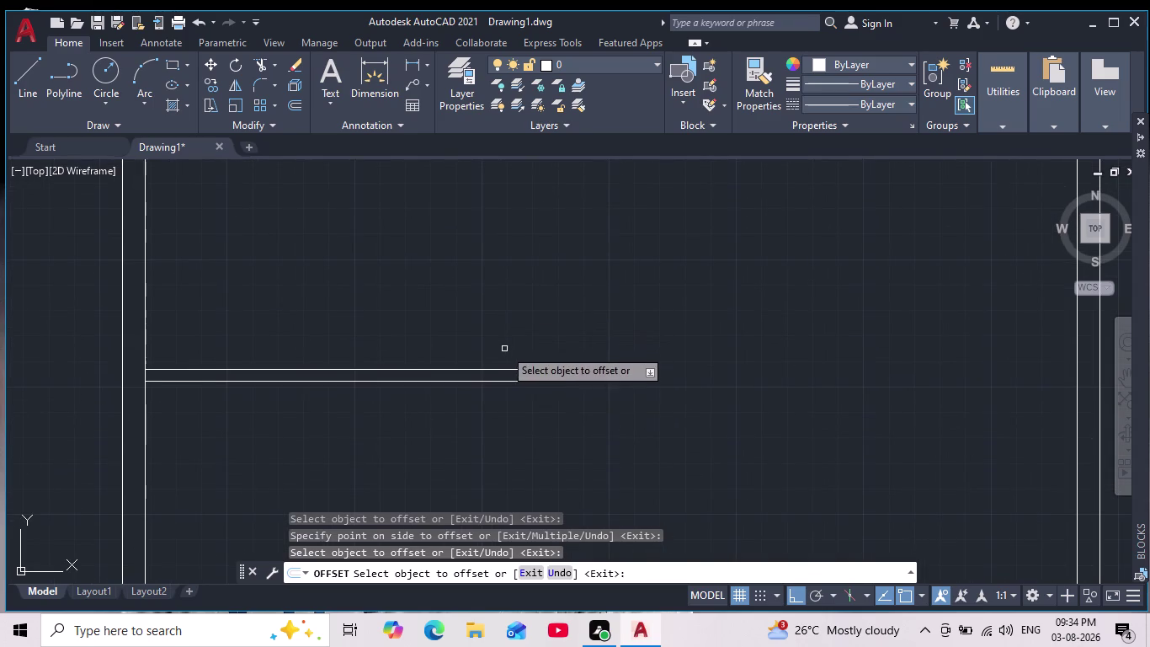
Pick the upper partition, cancel the offset, and recenter the floor plan view.
click(490, 372)
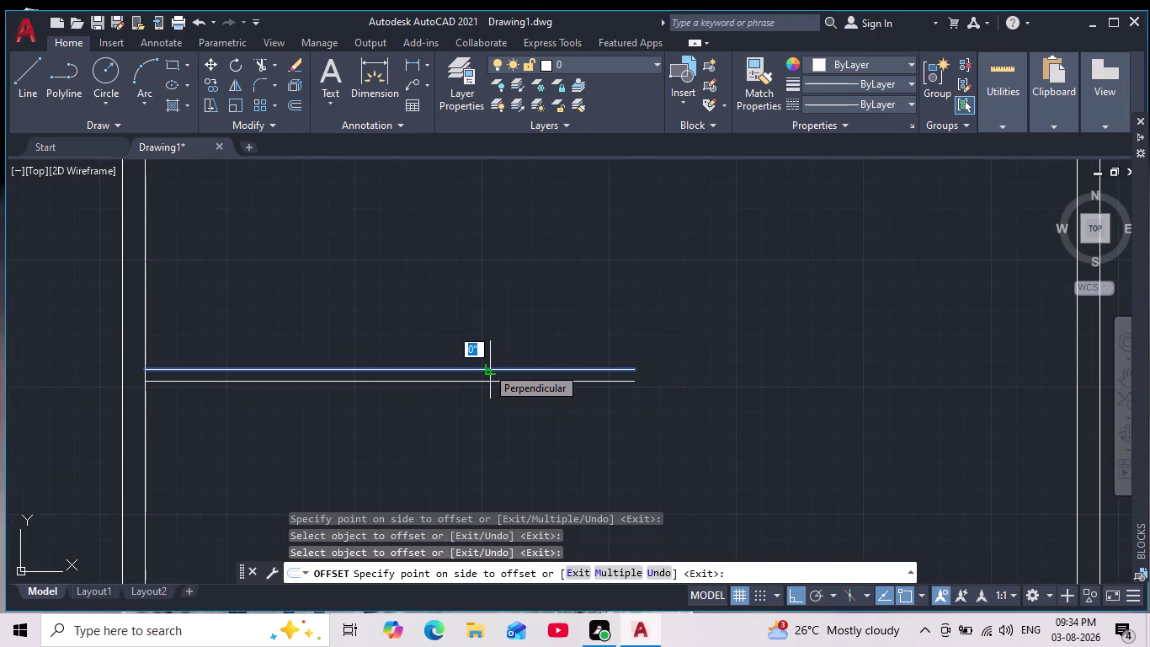
key(Escape)
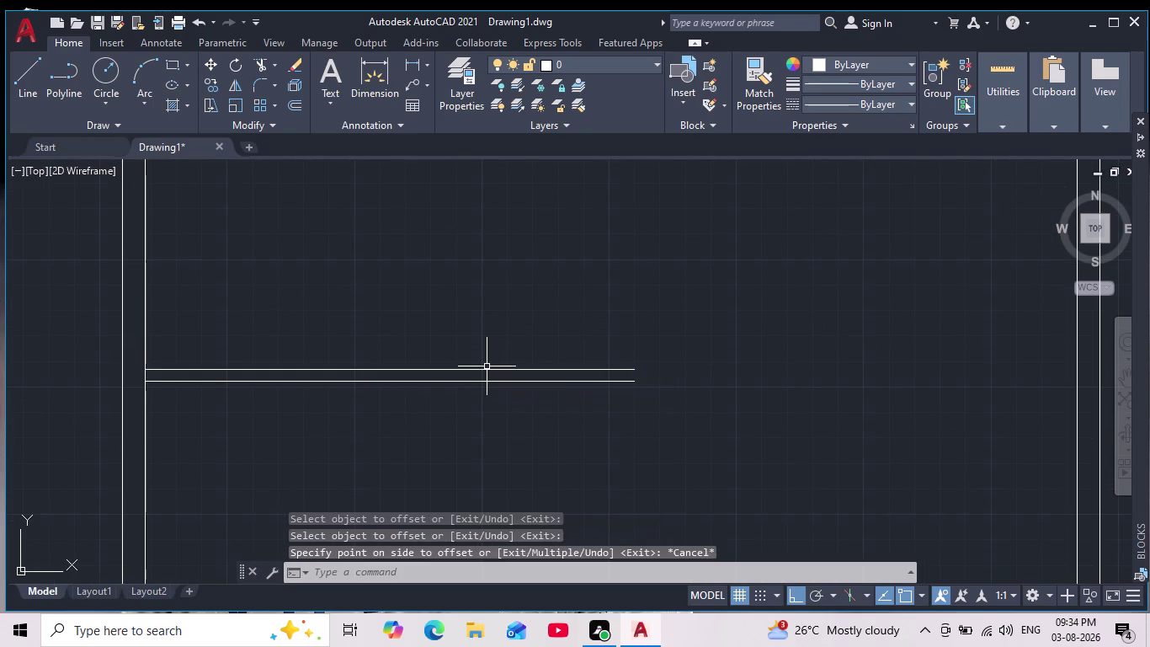
scroll(down, 3)
scroll(up, 3)
scroll(up, 3)
scroll(up, 3)
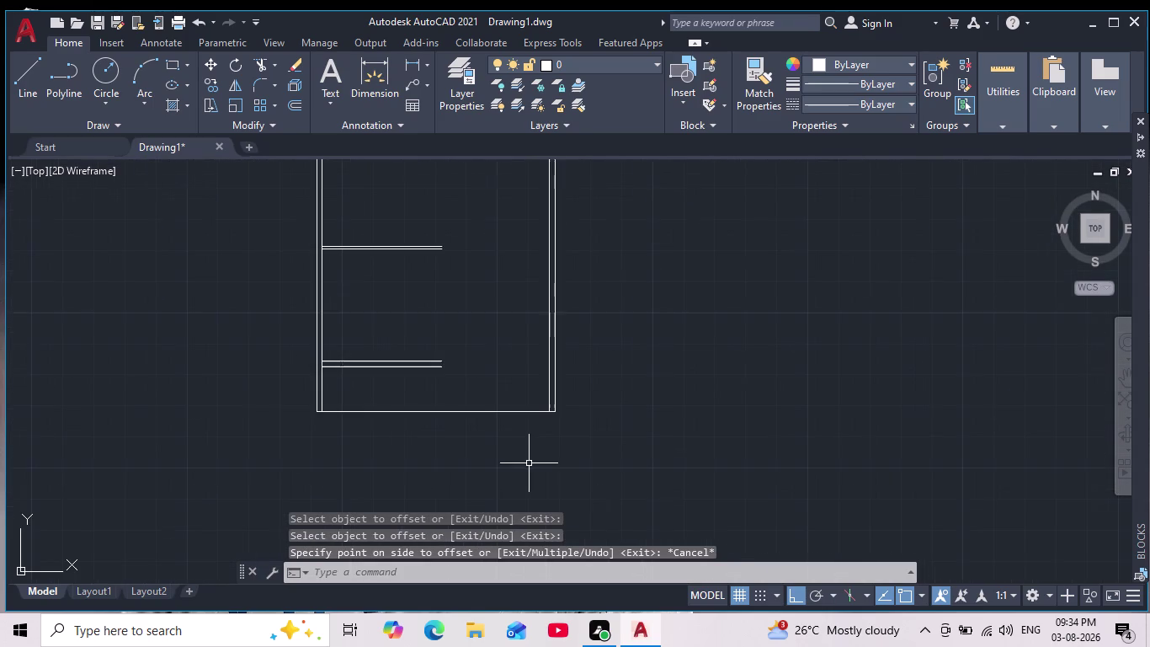
scroll(up, 3)
middle_drag(475, 298, 518, 350)
scroll(down, 3)
scroll(up, 3)
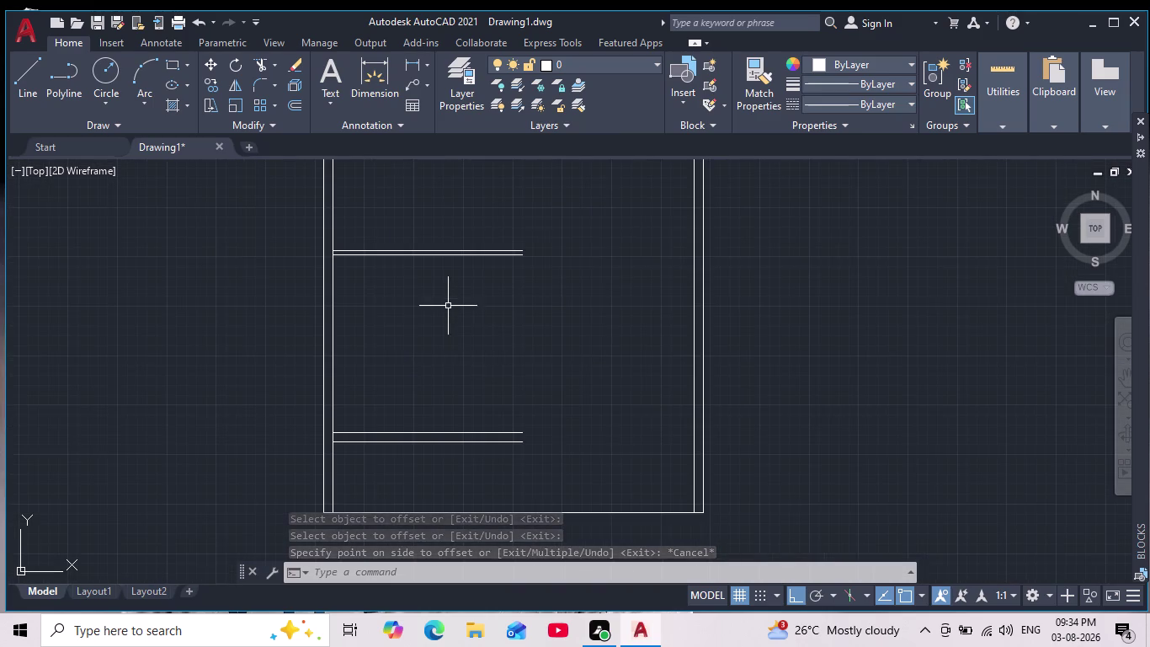
middle_drag(446, 299, 487, 303)
scroll(down, 3)
middle_drag(491, 356, 521, 420)
scroll(up, 3)
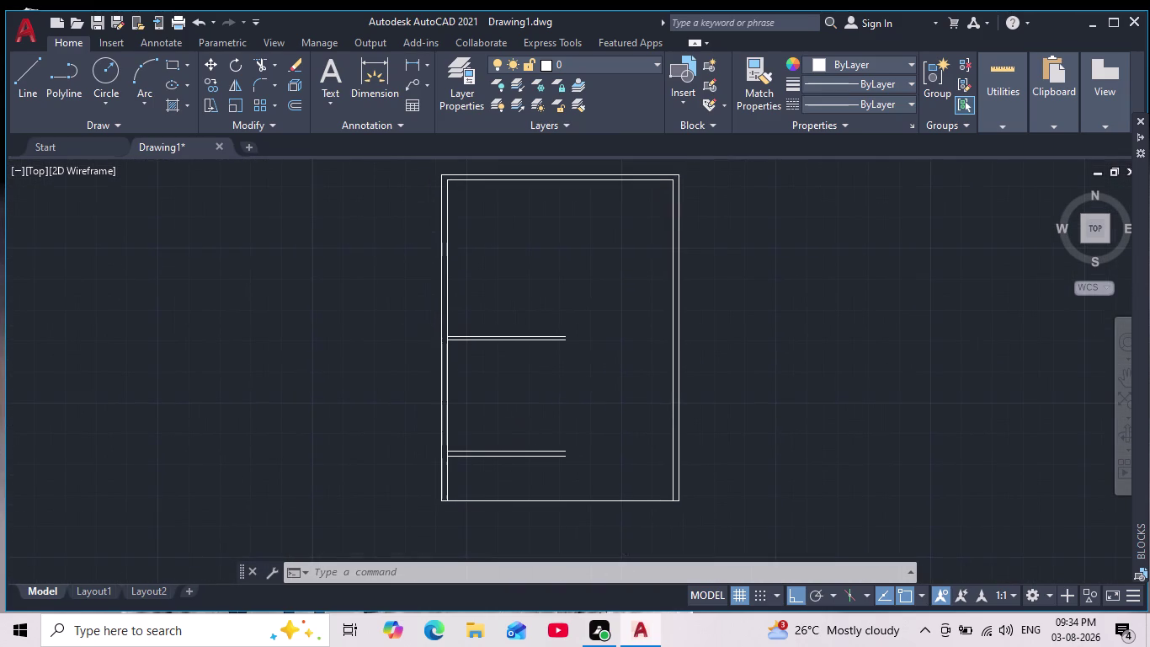
key(Return)
key(Return)
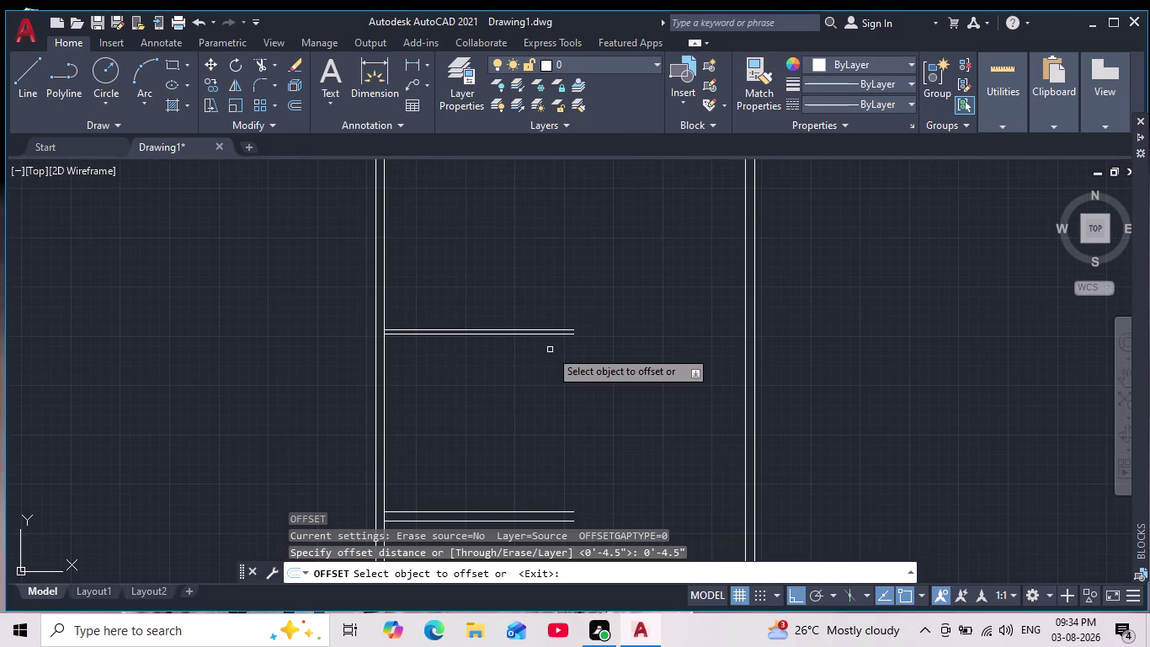
text(16')
key(Return)
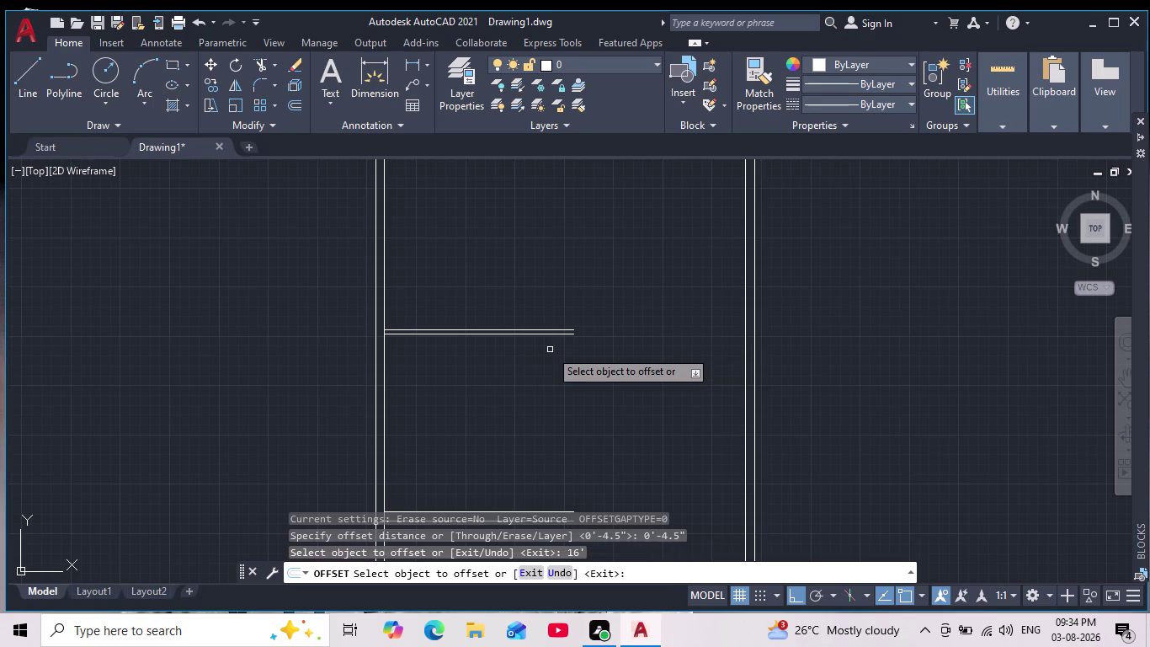
click(506, 331)
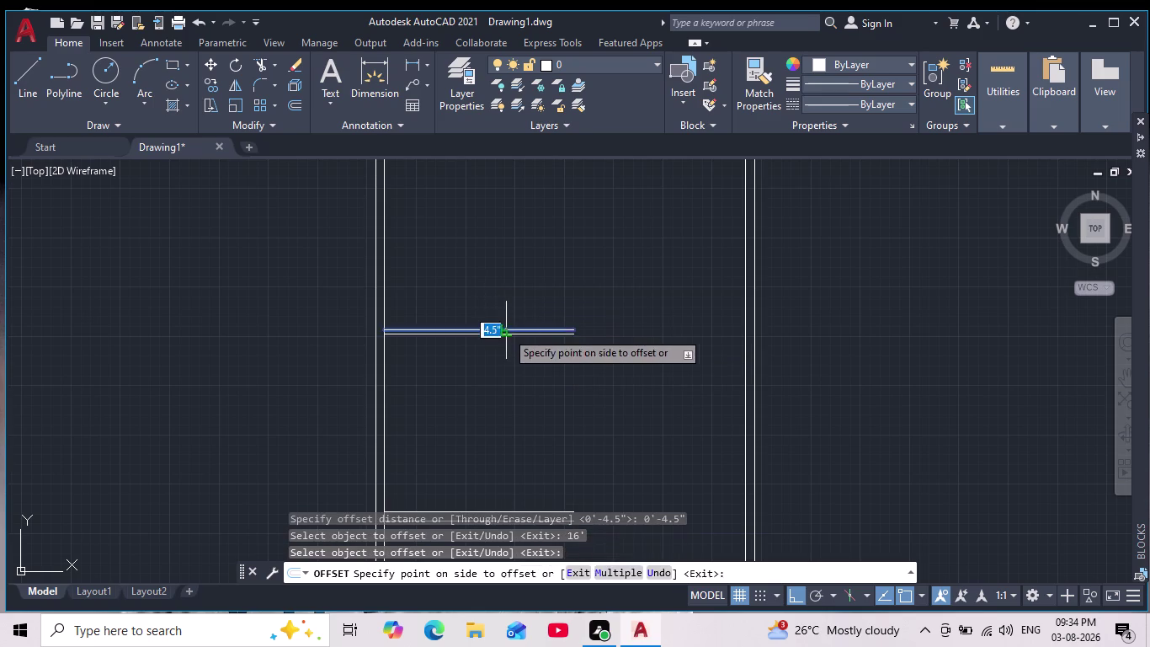
click(496, 197)
scroll(down, 3)
scroll(up, 3)
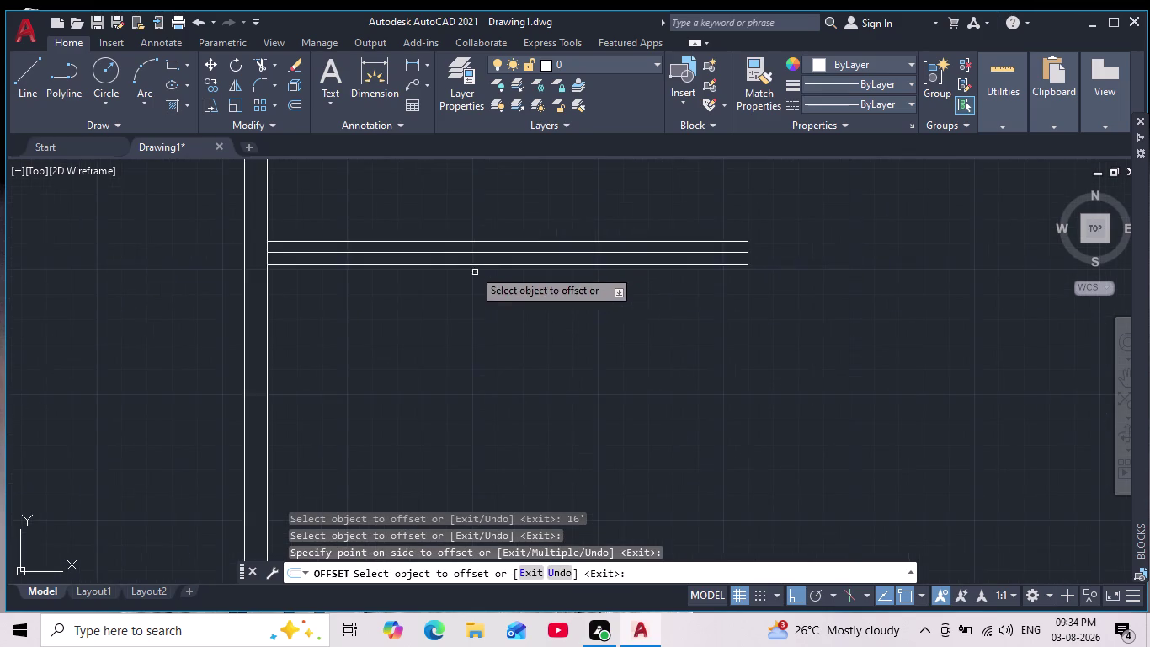
scroll(up, 3)
middle_drag(469, 258, 473, 343)
click(473, 301)
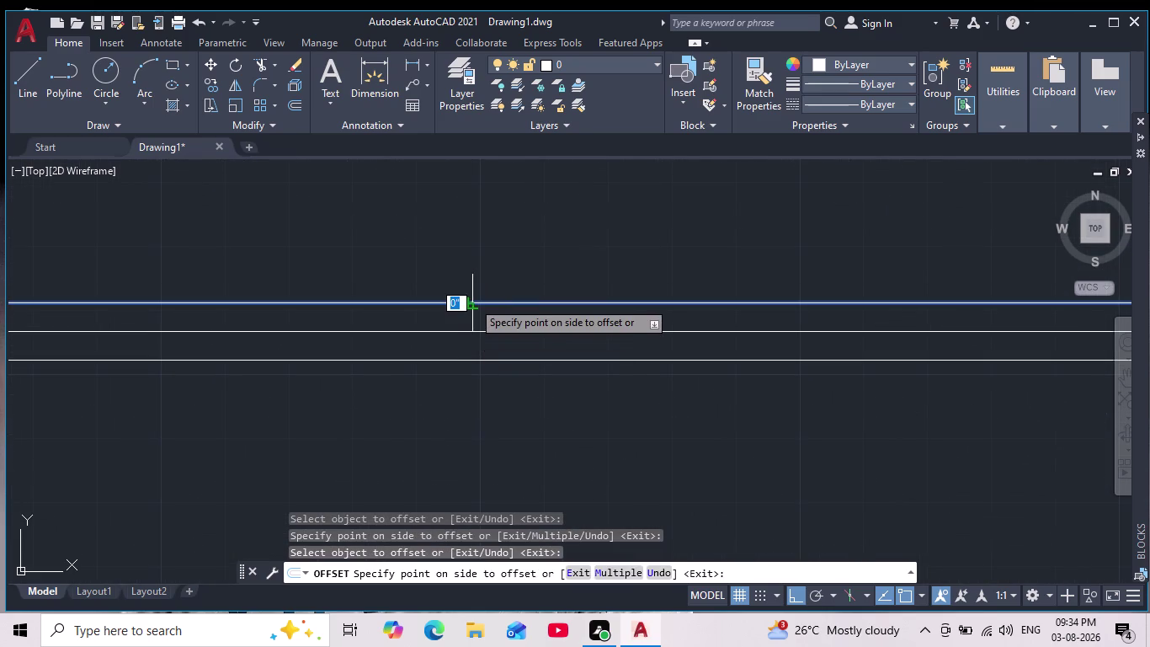
key(Escape)
key(Escape)
key(ctrl+z)
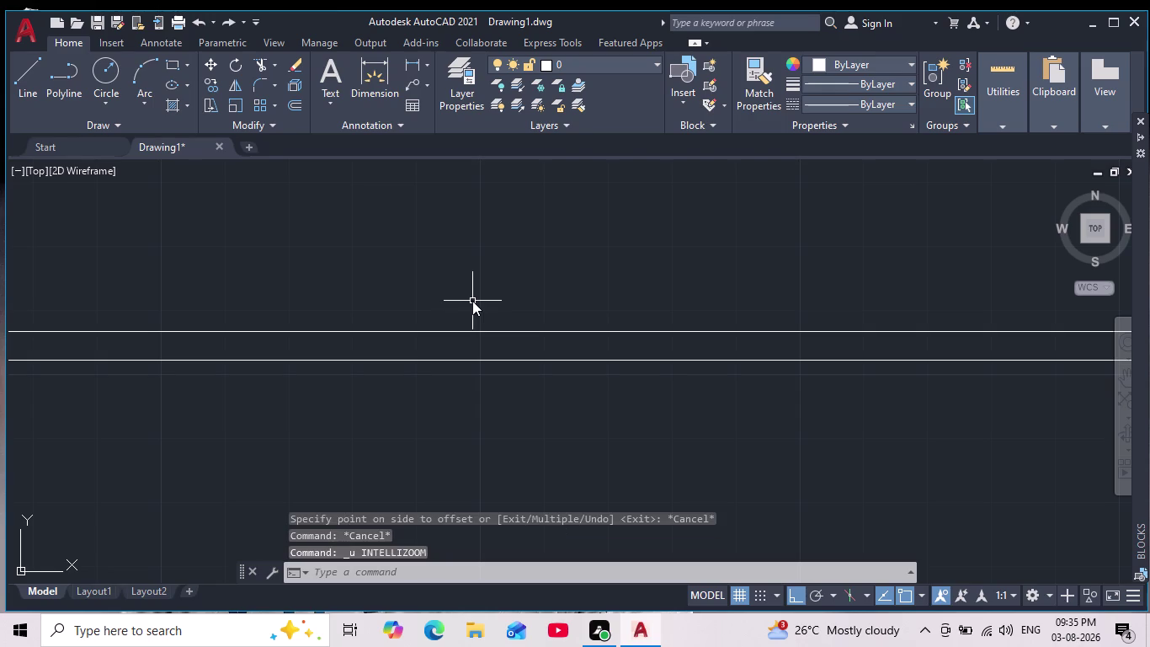
key(Escape)
key(o)
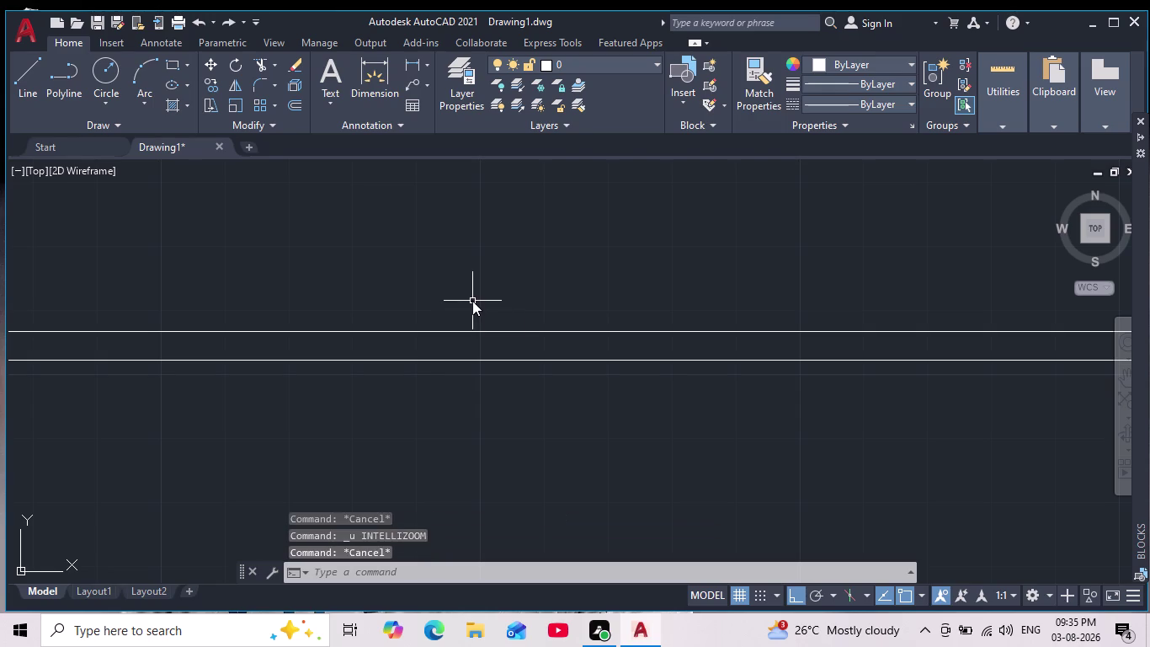
key(Return)
Offset the upper partition line 16 feet upward near the top of the plan.
text(16')
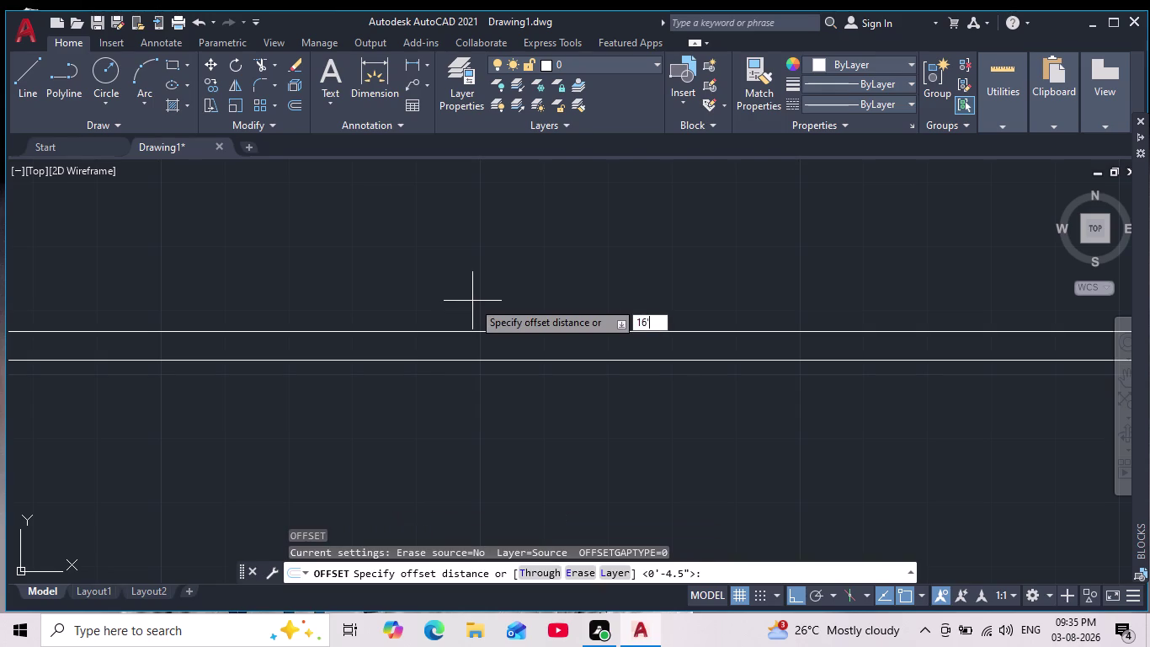
key(Return)
scroll(down, 3)
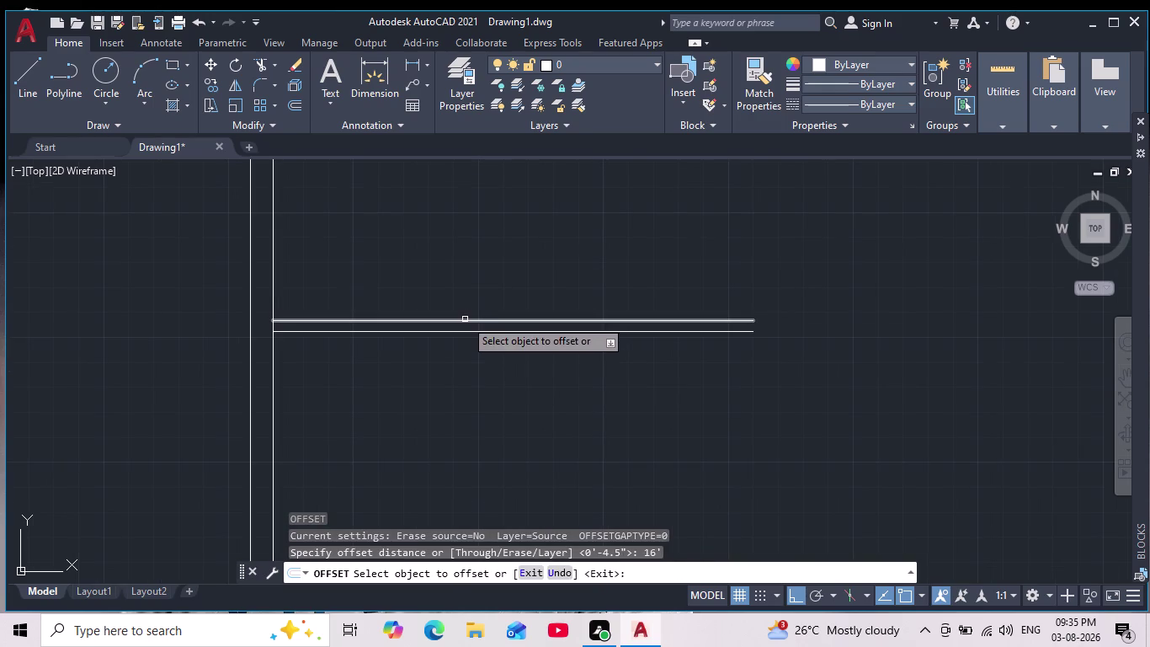
click(465, 320)
click(459, 194)
scroll(down, 3)
middle_drag(460, 207, 465, 373)
scroll(down, 3)
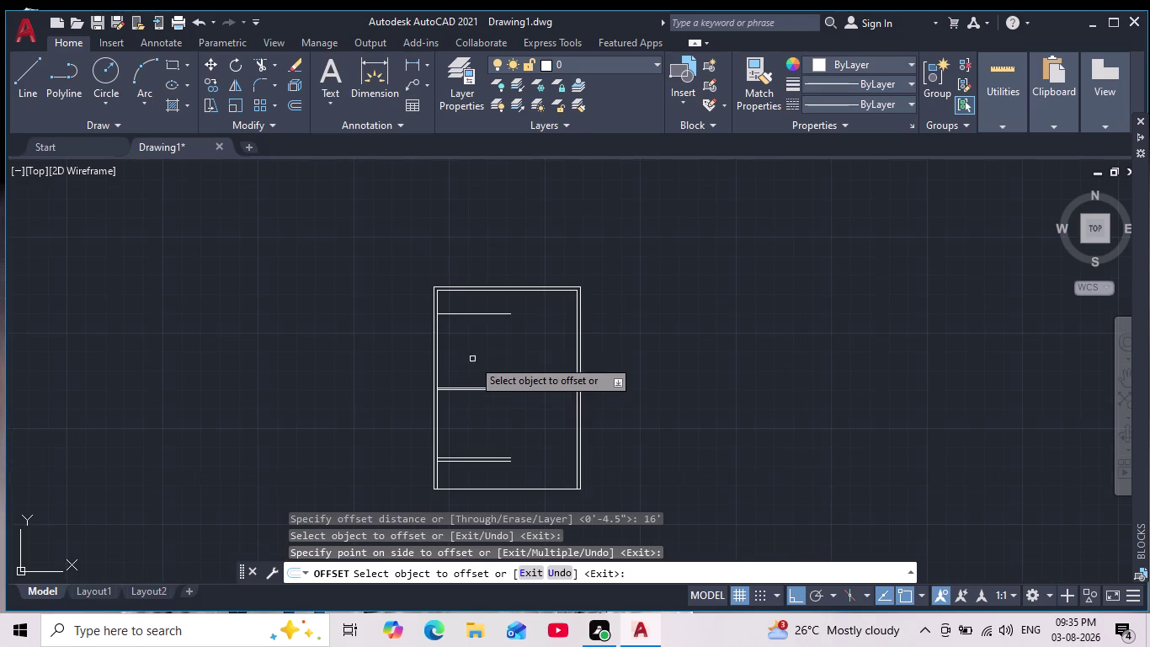
scroll(up, 3)
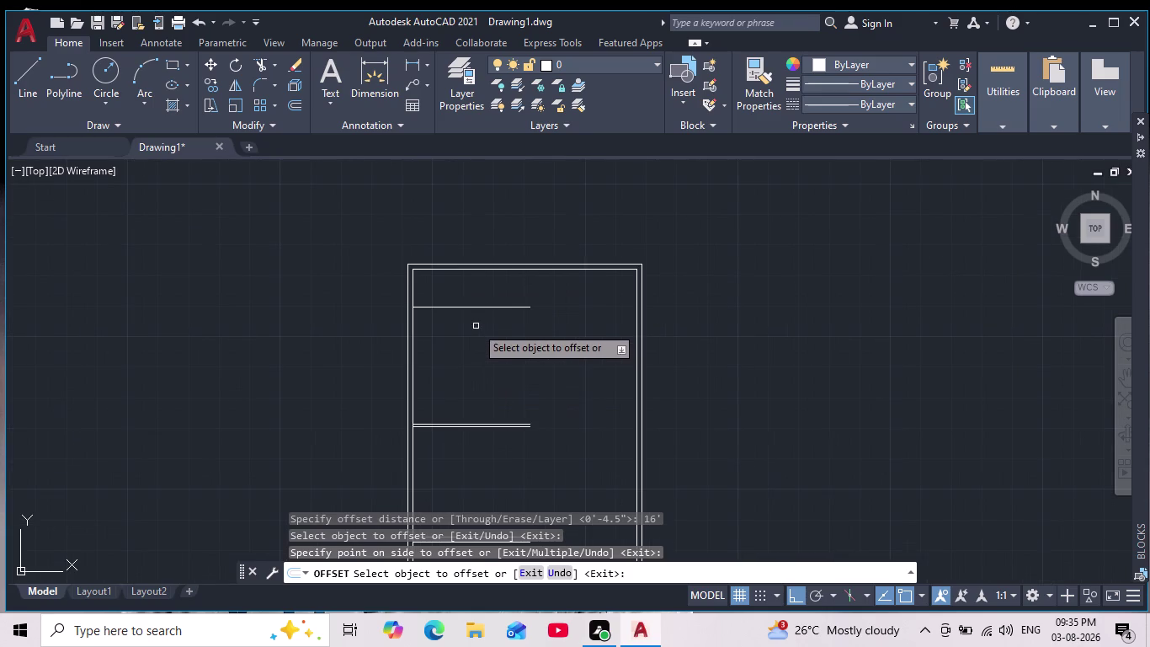
Offset the new top partition line 4.5 inches to double it into a wall.
key(Return)
key(Return)
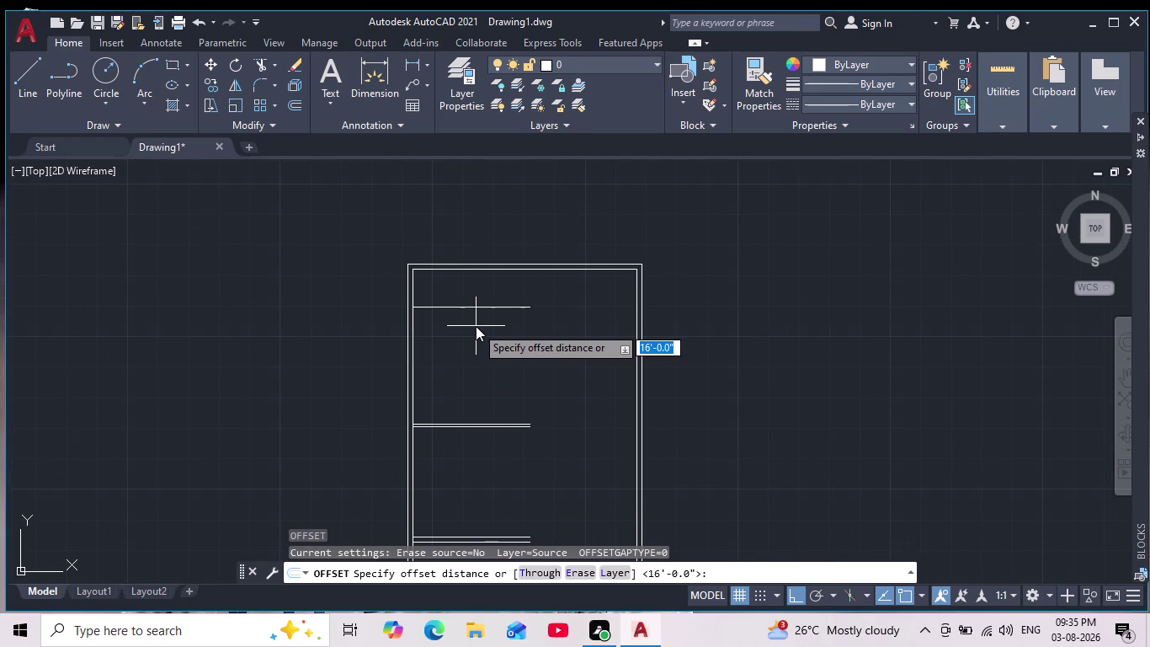
text(4.5)
key(Return)
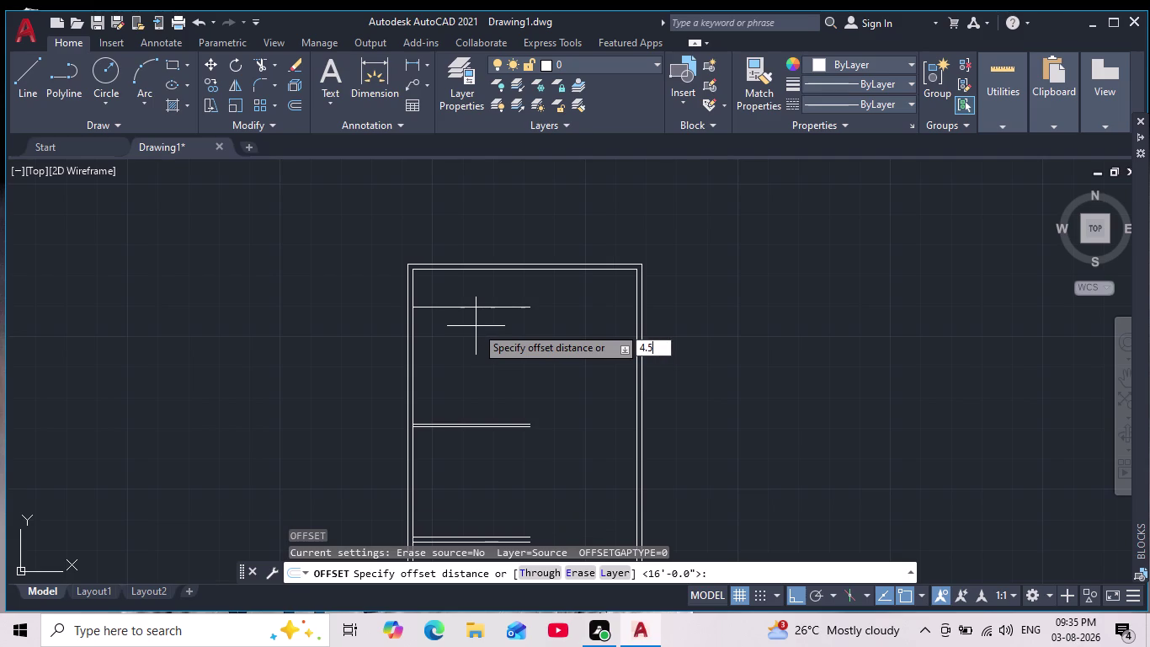
click(479, 309)
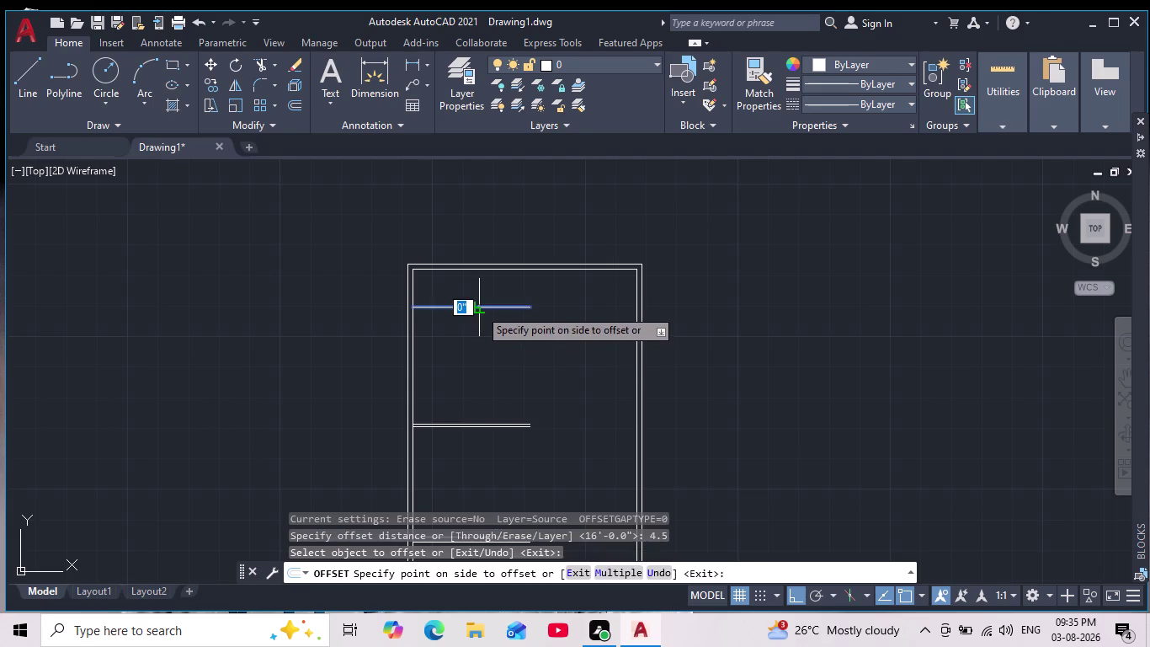
click(478, 293)
scroll(down, 3)
scroll(up, 3)
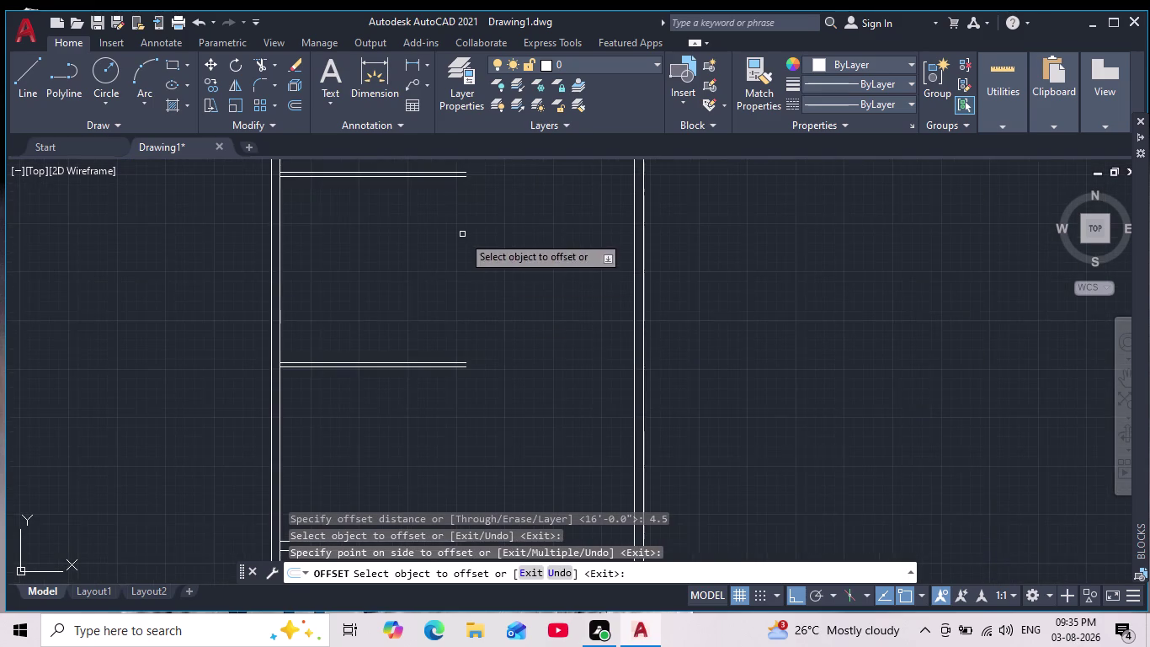
middle_drag(465, 256, 469, 328)
scroll(down, 3)
middle_drag(468, 457, 470, 389)
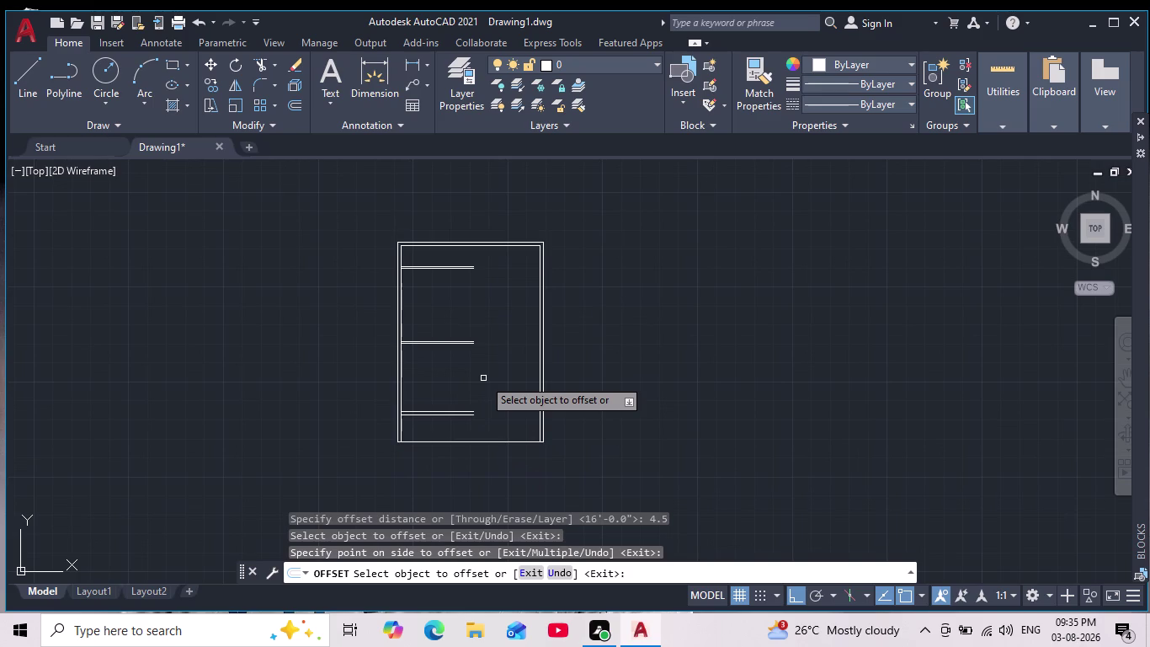
Cancel all commands and pan and zoom to review the three double-line partitions.
key(Escape)
key(Escape)
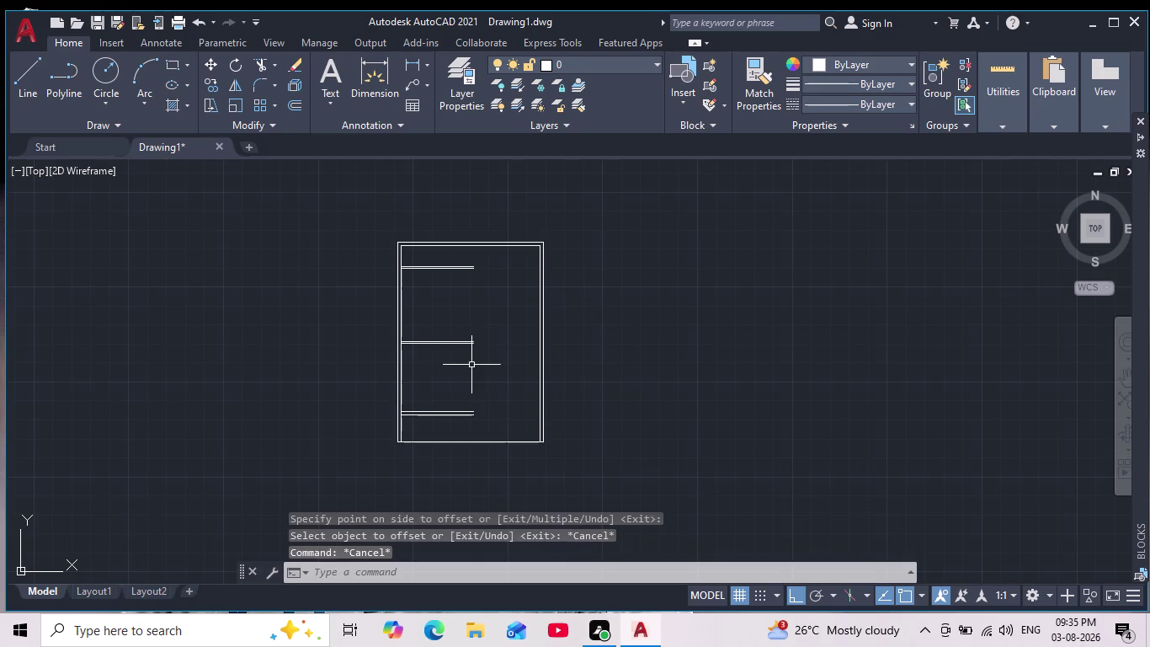
scroll(up, 3)
middle_drag(495, 326, 495, 194)
scroll(down, 3)
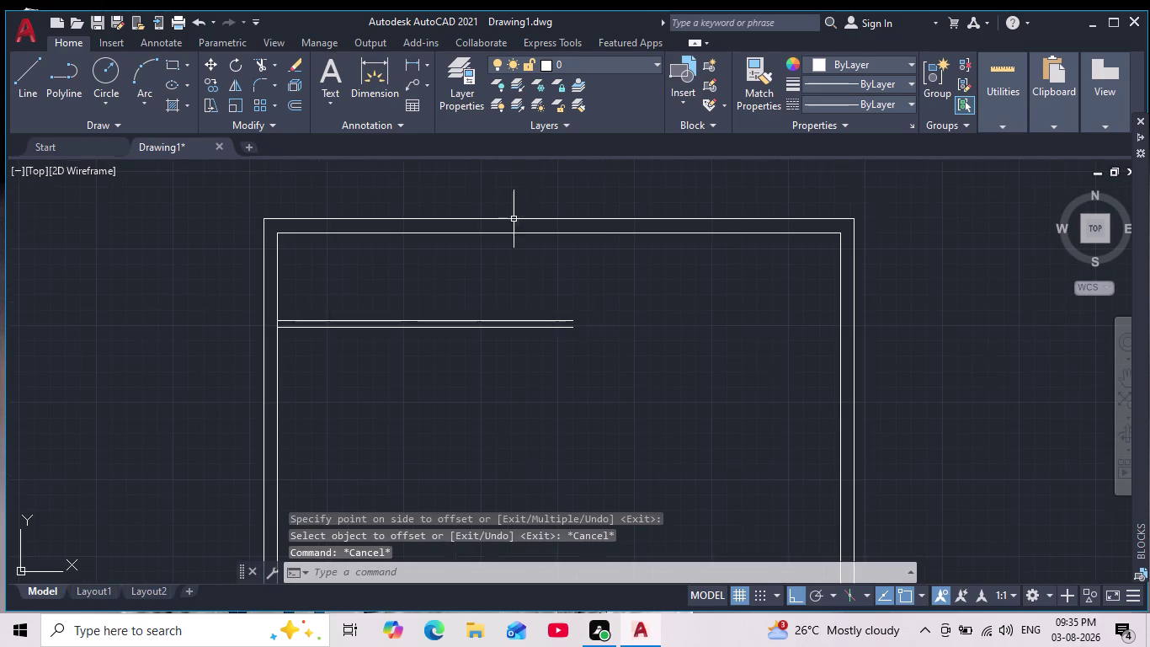
scroll(down, 3)
middle_drag(561, 398, 516, 329)
scroll(down, 3)
scroll(up, 3)
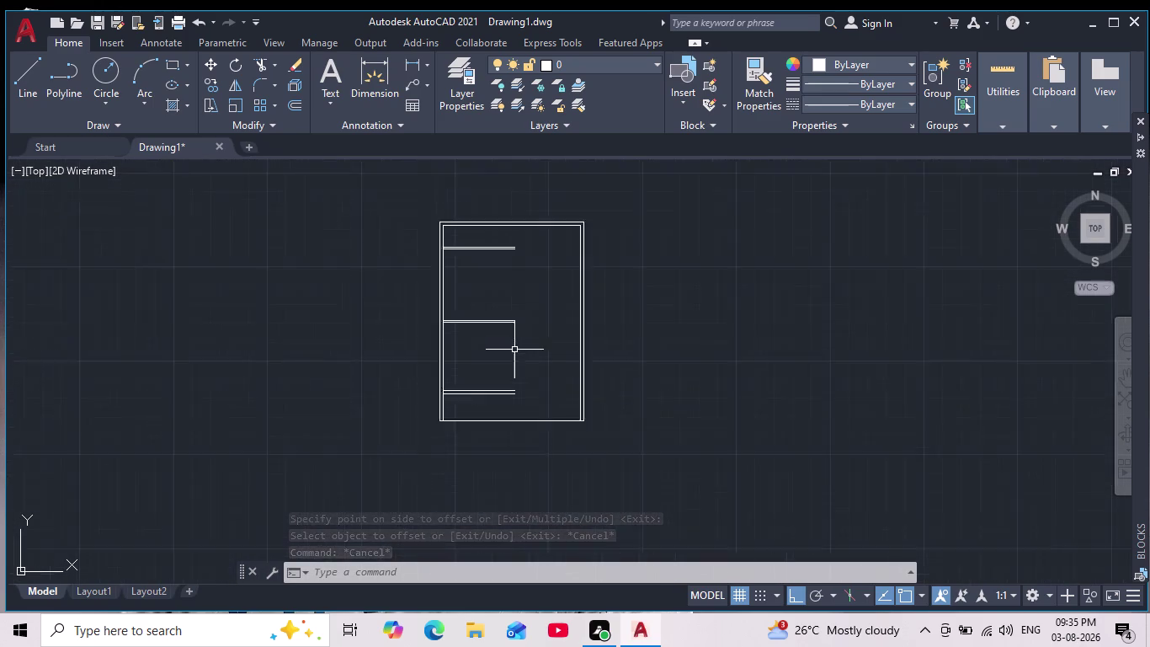
scroll(up, 3)
middle_drag(502, 322, 506, 383)
scroll(down, 3)
scroll(up, 3)
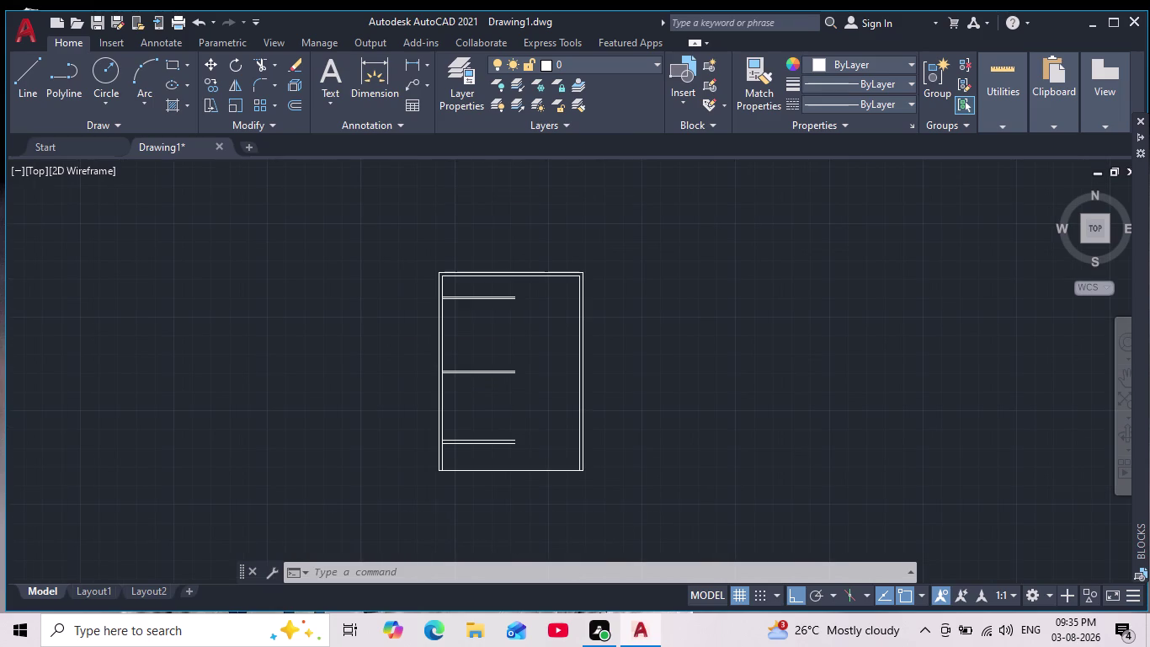
scroll(up, 3)
scroll(down, 3)
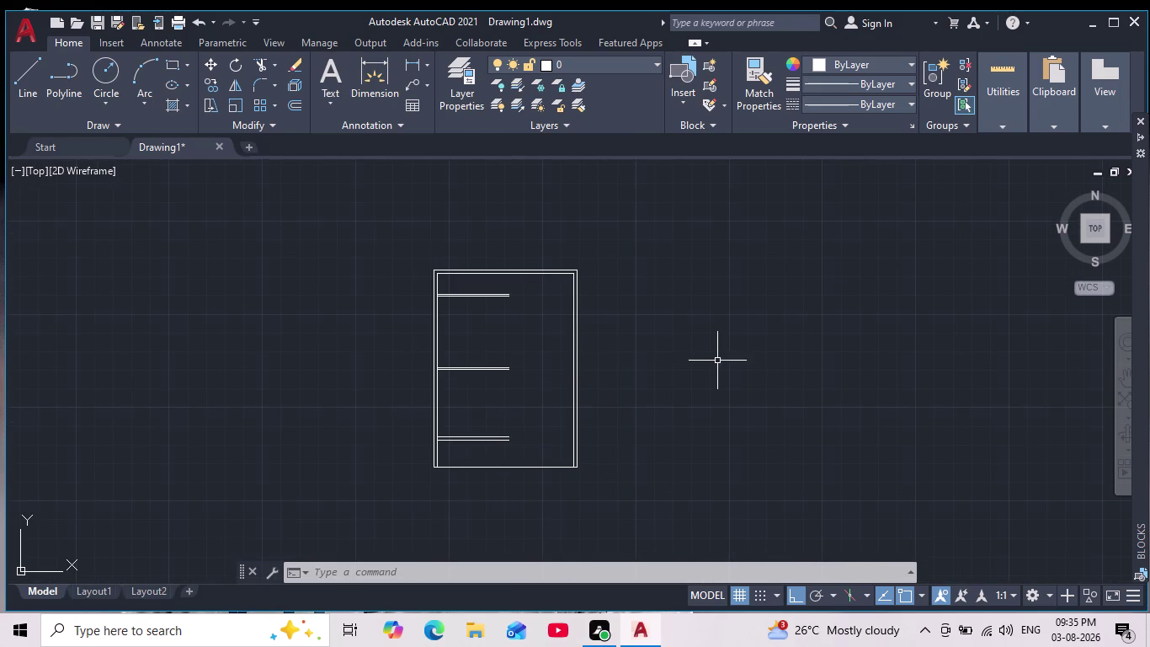
scroll(up, 3)
key(Escape)
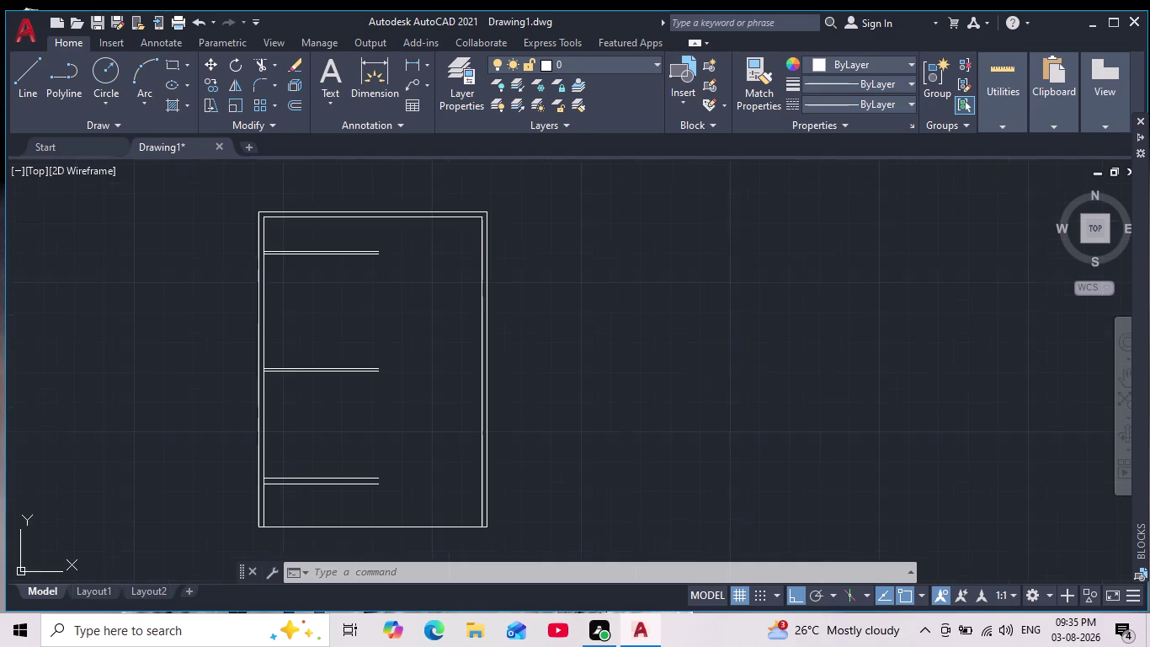
key(Escape)
key(Escape)
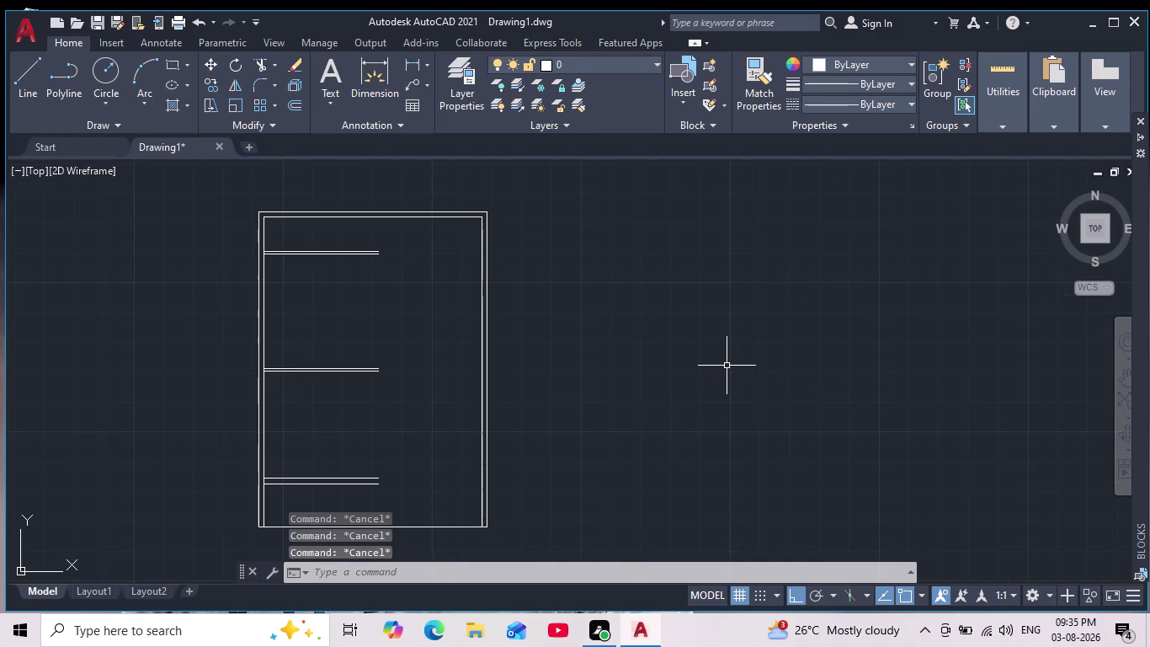
scroll(down, 3)
scroll(up, 3)
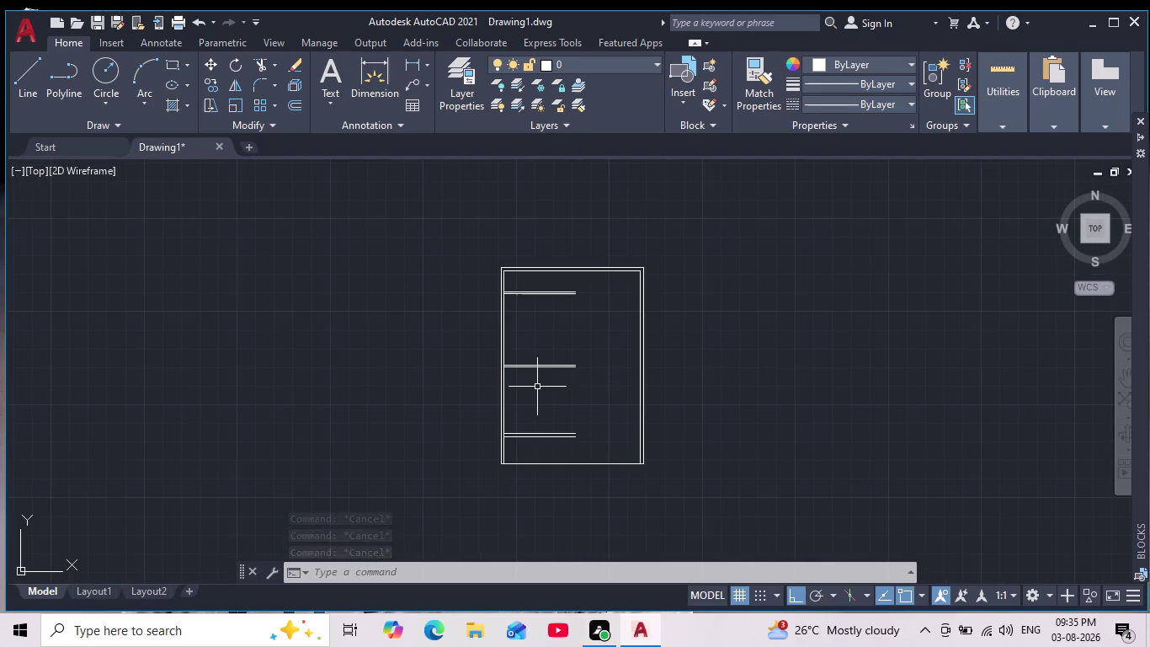
scroll(up, 3)
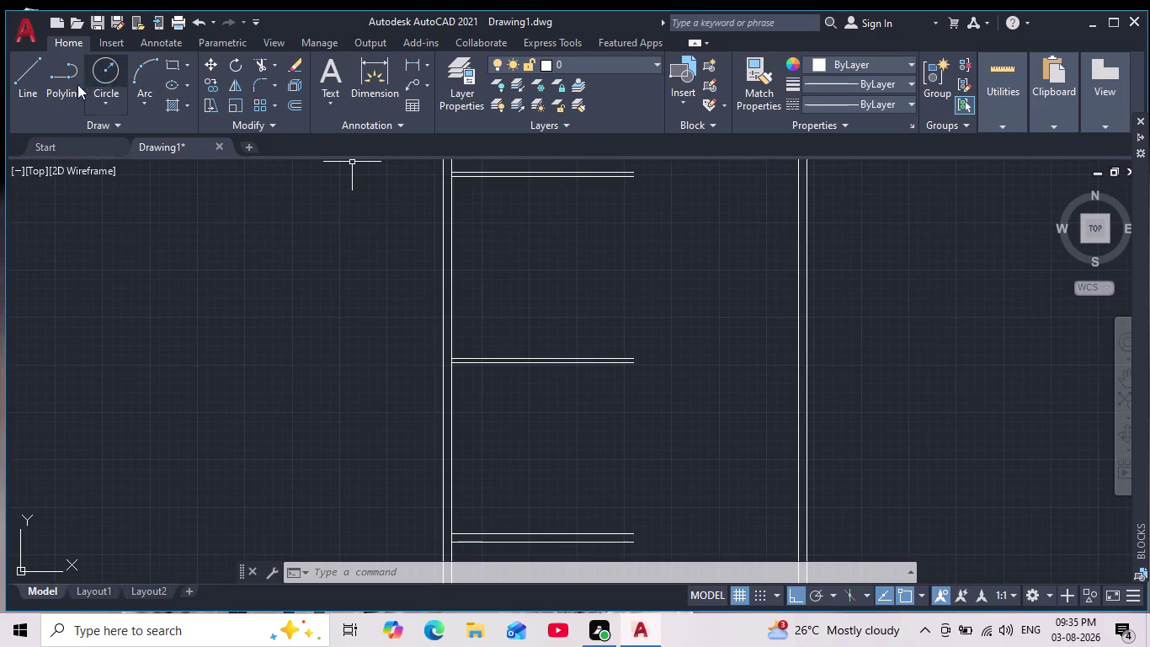
drag(24, 79, 40, 86)
scroll(down, 3)
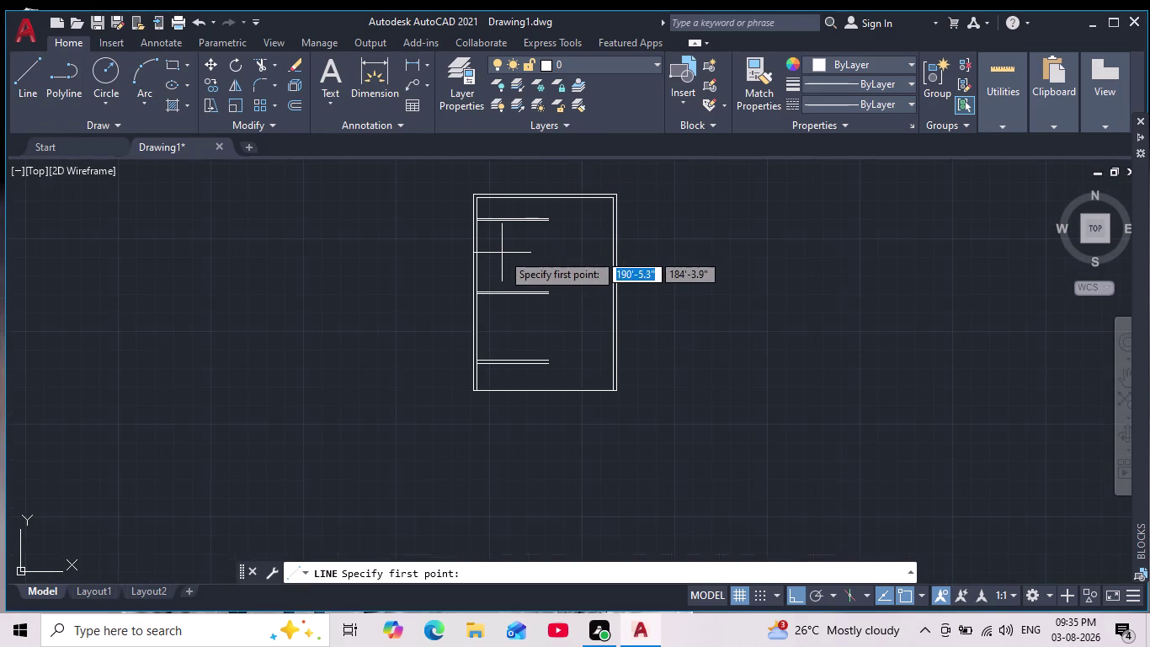
middle_drag(504, 254, 490, 326)
scroll(up, 3)
scroll(up, 3)
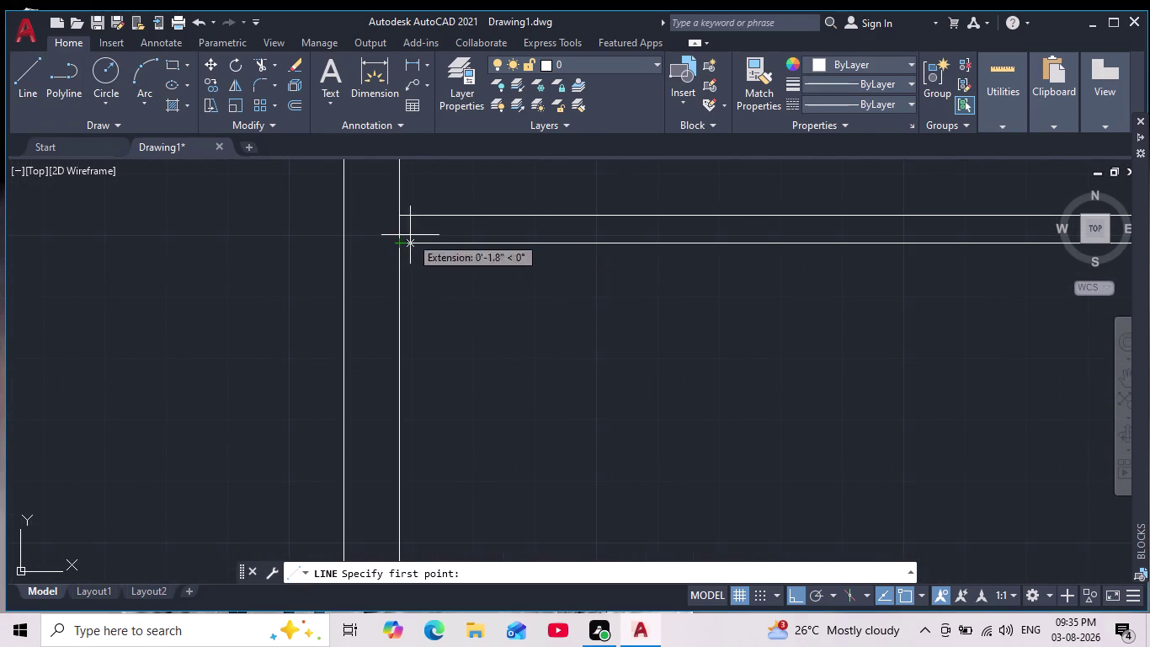
scroll(down, 3)
click(408, 246)
middle_drag(433, 367, 435, 366)
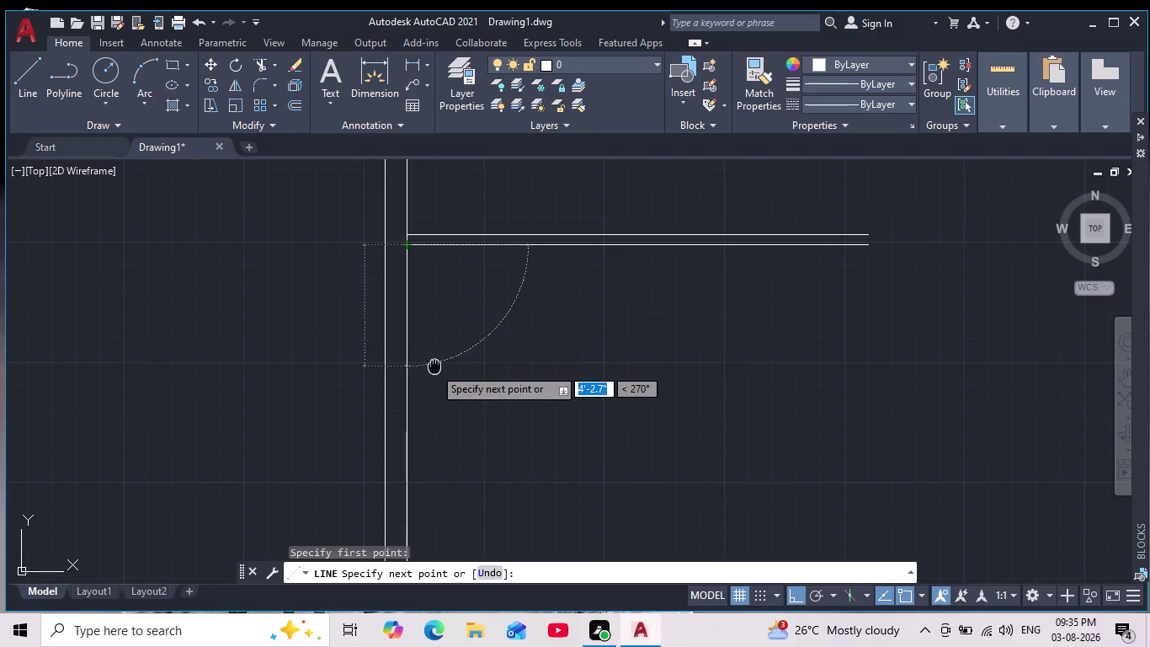
middle_drag(435, 366, 434, 292)
scroll(down, 3)
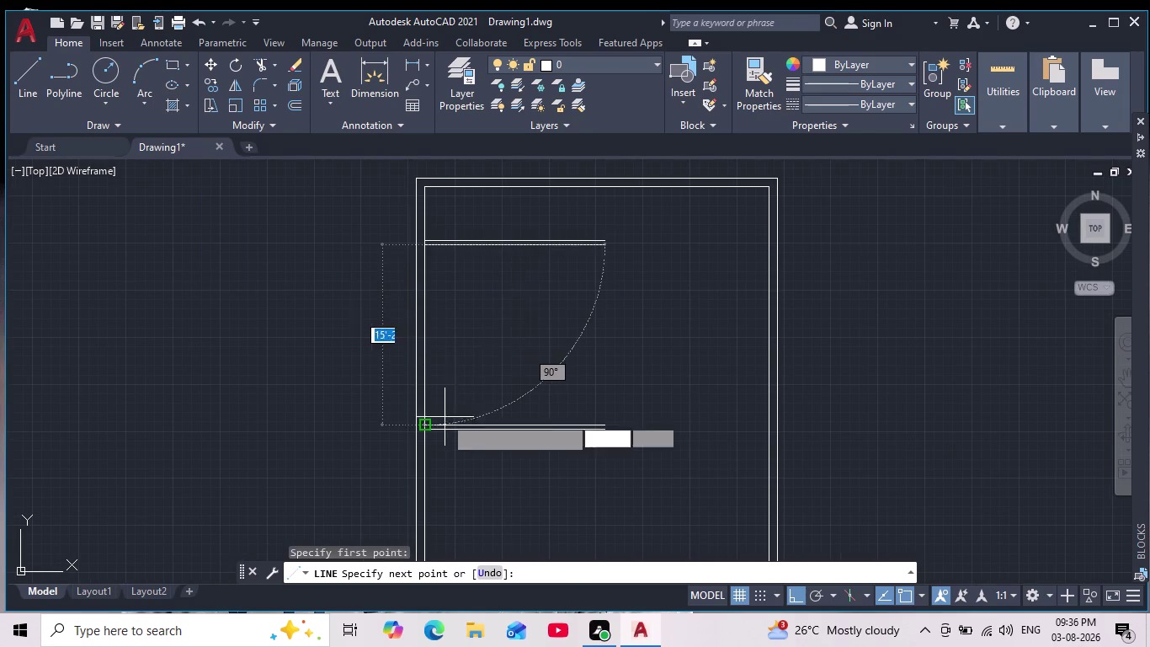
key(Escape)
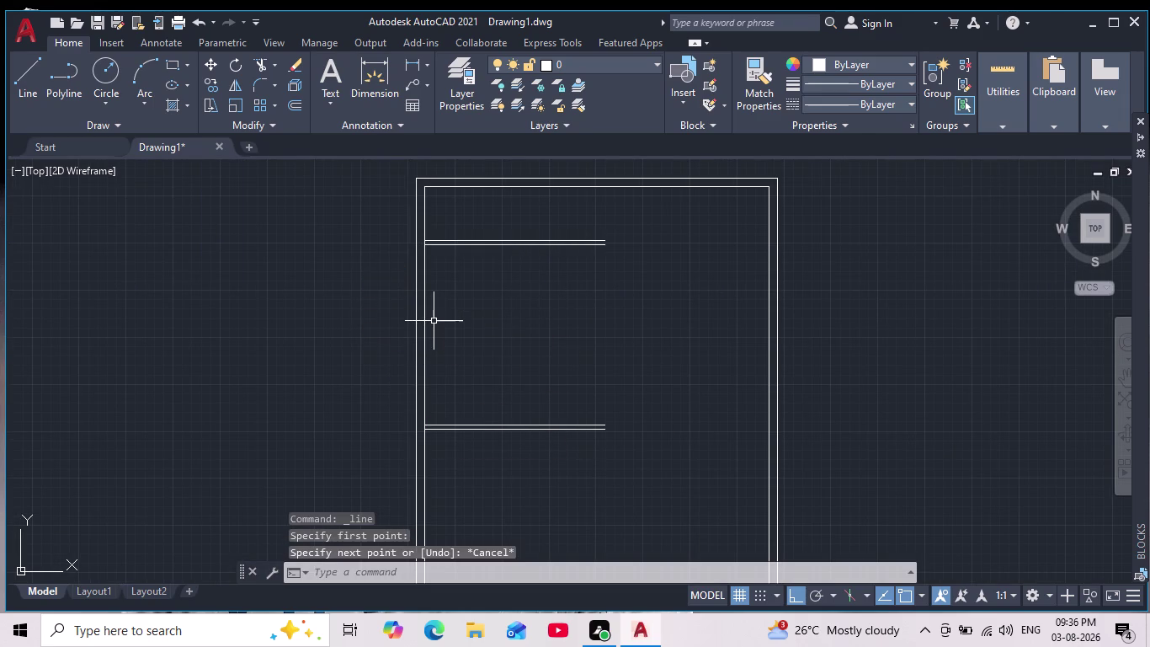
key(Escape)
scroll(down, 3)
scroll(up, 3)
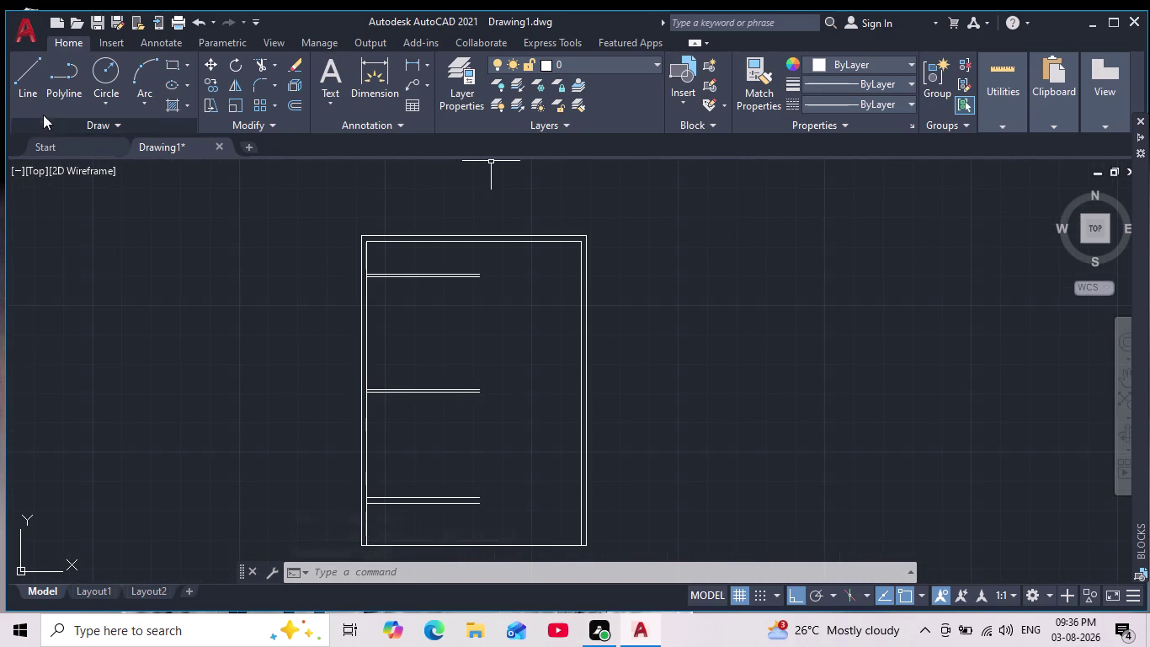
Start a line 13 feet along the inner top wall from the top-left corner.
drag(31, 86, 44, 93)
scroll(up, 3)
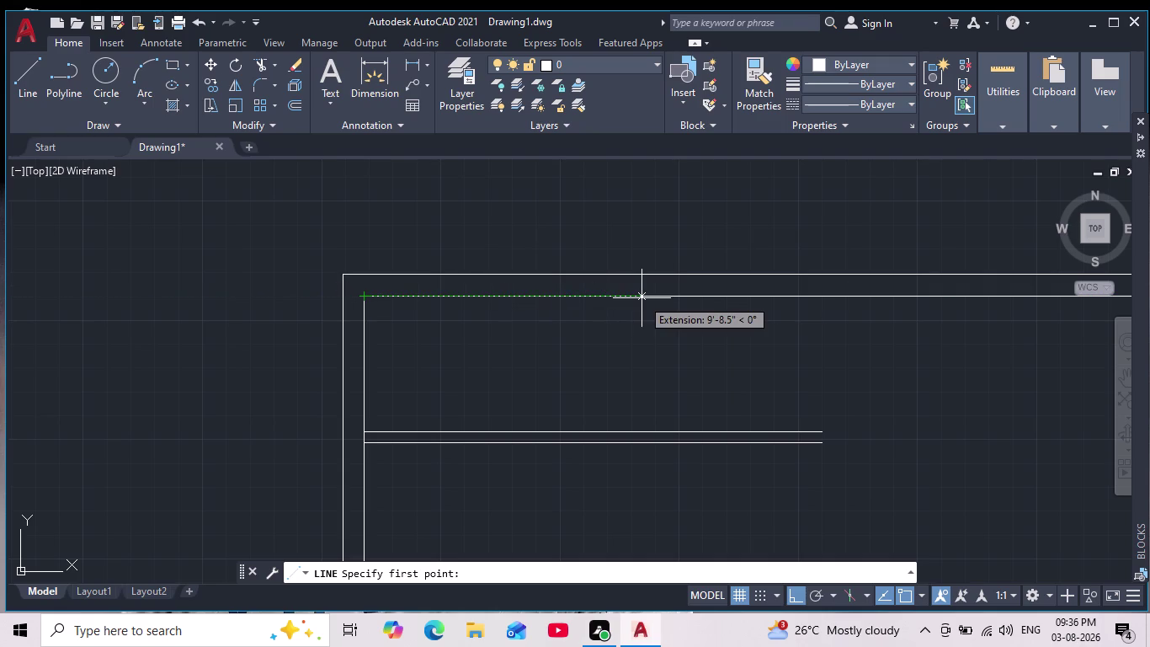
text(13')
key(Return)
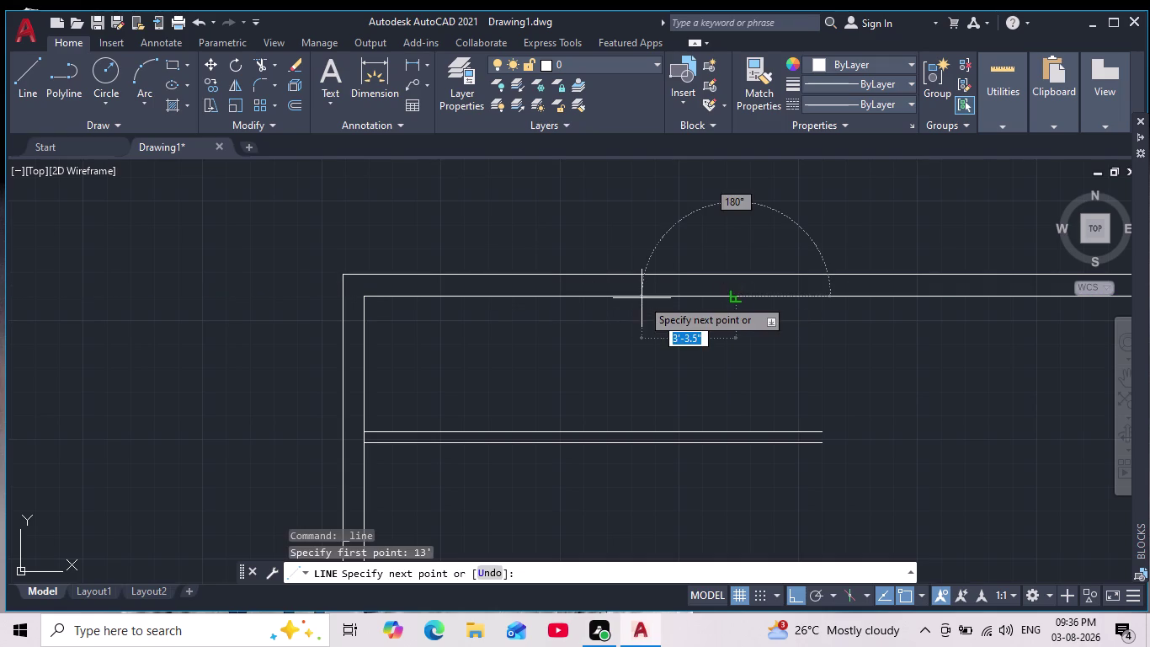
middle_drag(795, 489, 749, 316)
scroll(down, 3)
scroll(down, 3)
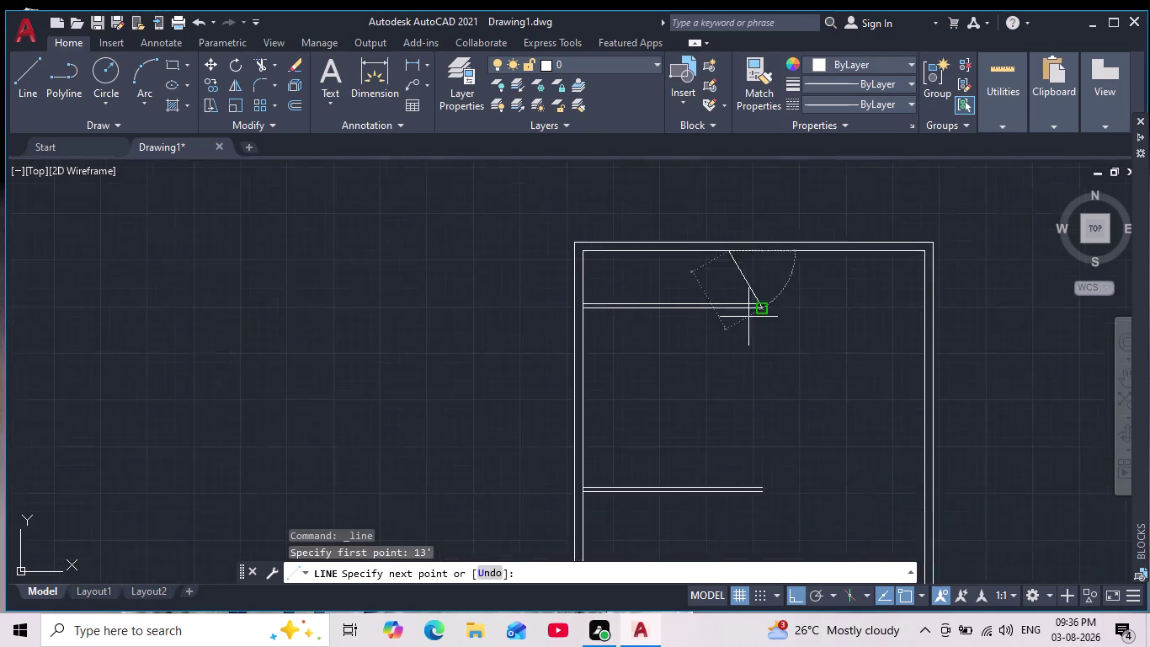
scroll(down, 3)
scroll(up, 3)
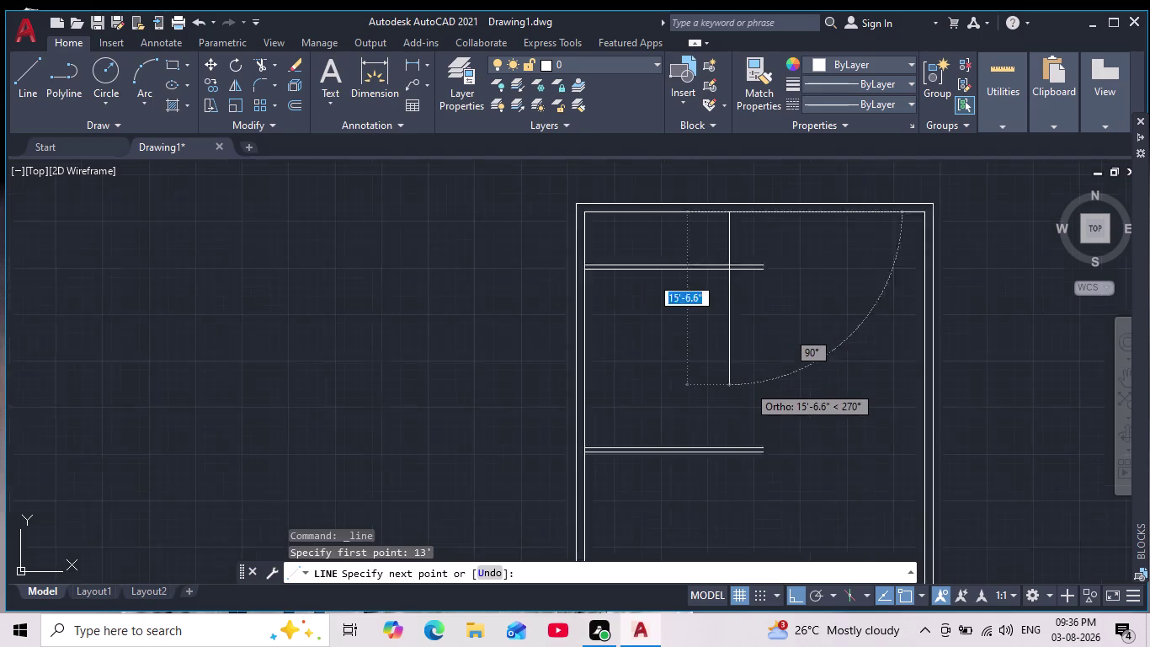
scroll(up, 3)
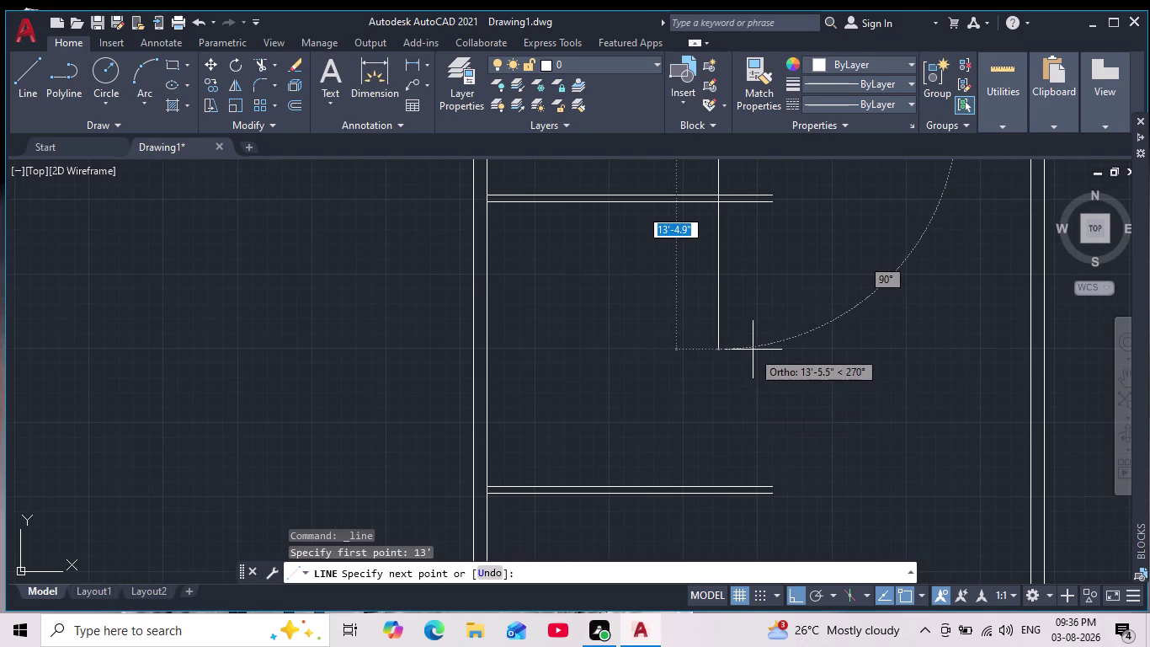
scroll(down, 3)
End the vertical line just below the top partition.
click(754, 343)
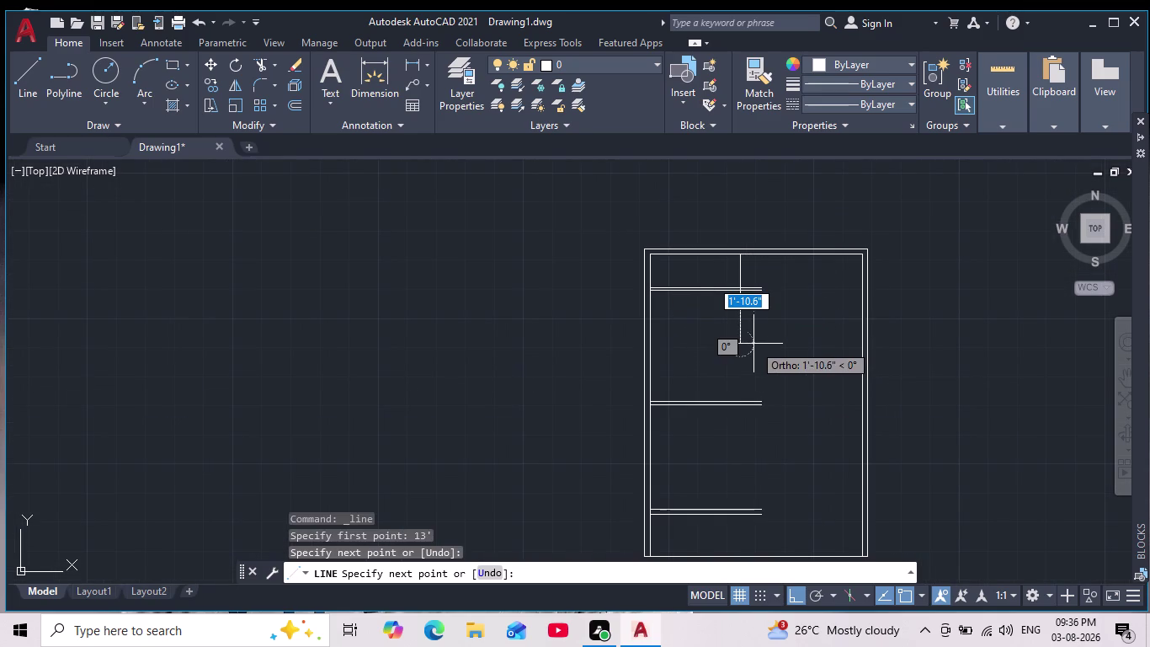
key(Escape)
key(p)
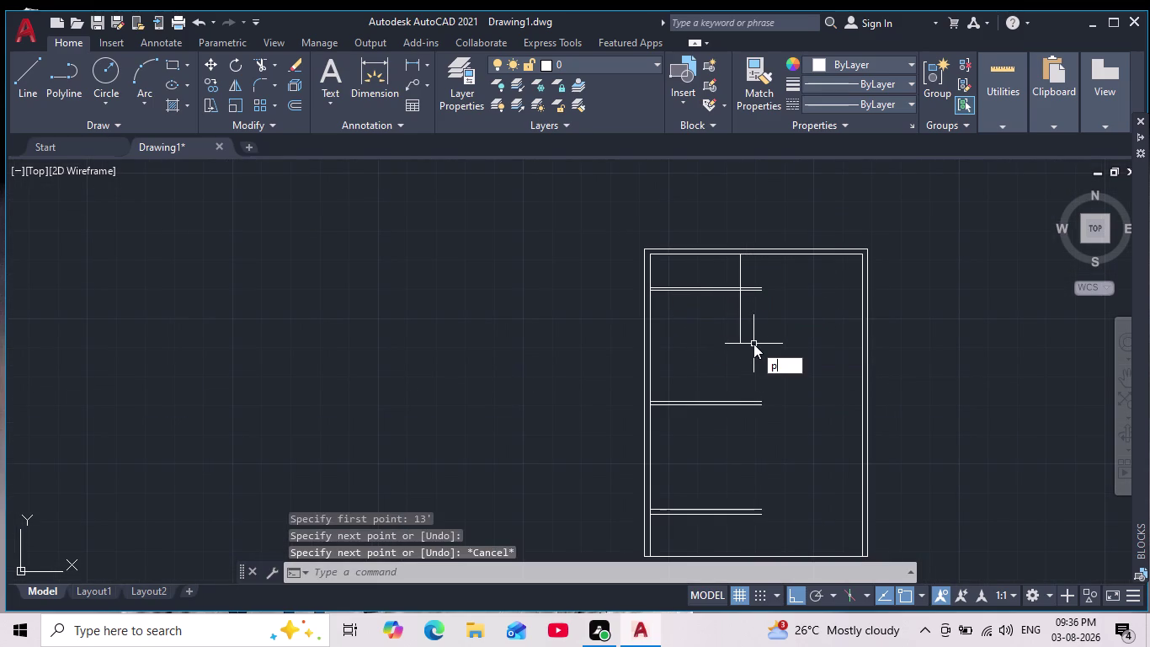
key(BackSpace)
key(o)
key(Return)
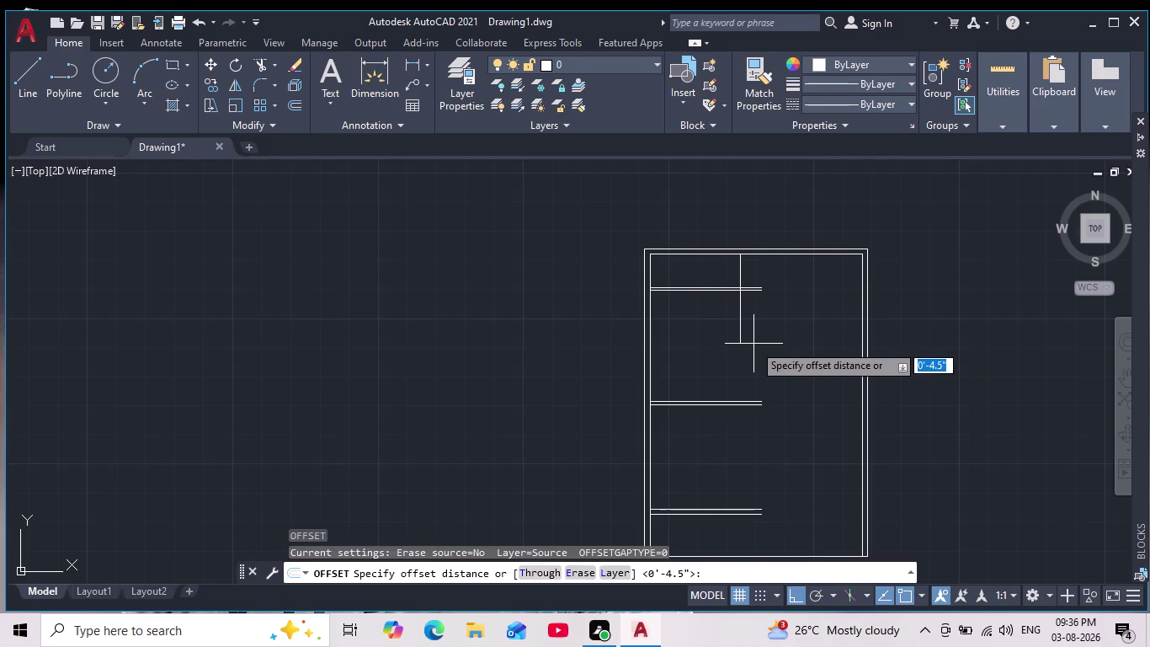
Offset the vertical wall line 4.5 inches to its right.
text(4.5")
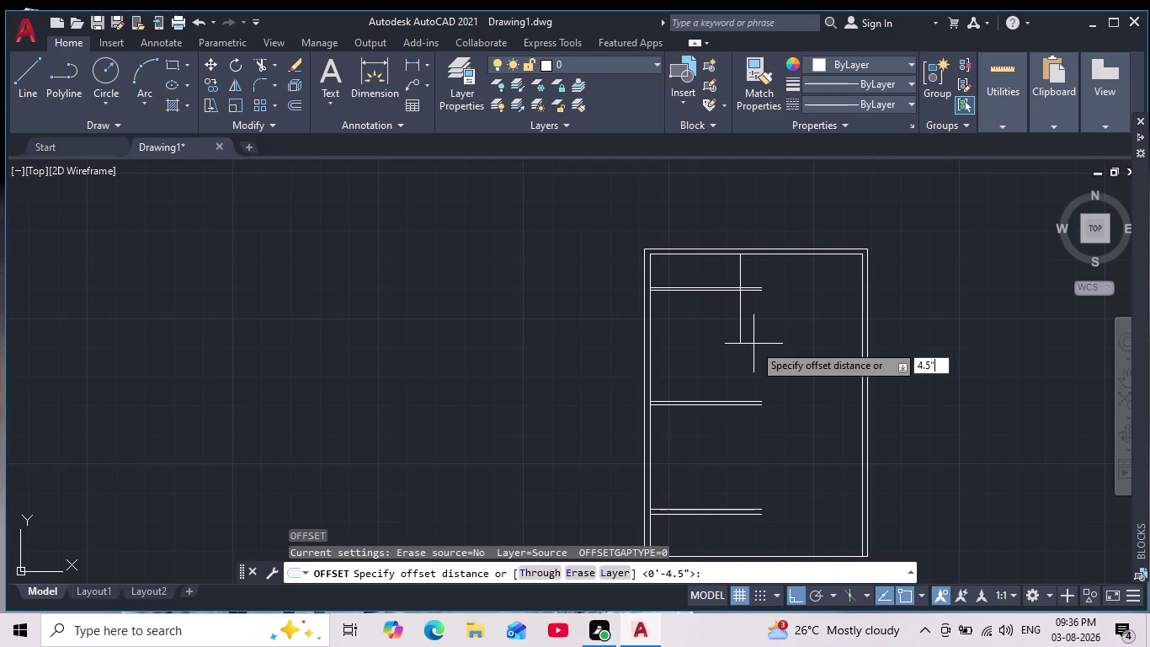
key(Return)
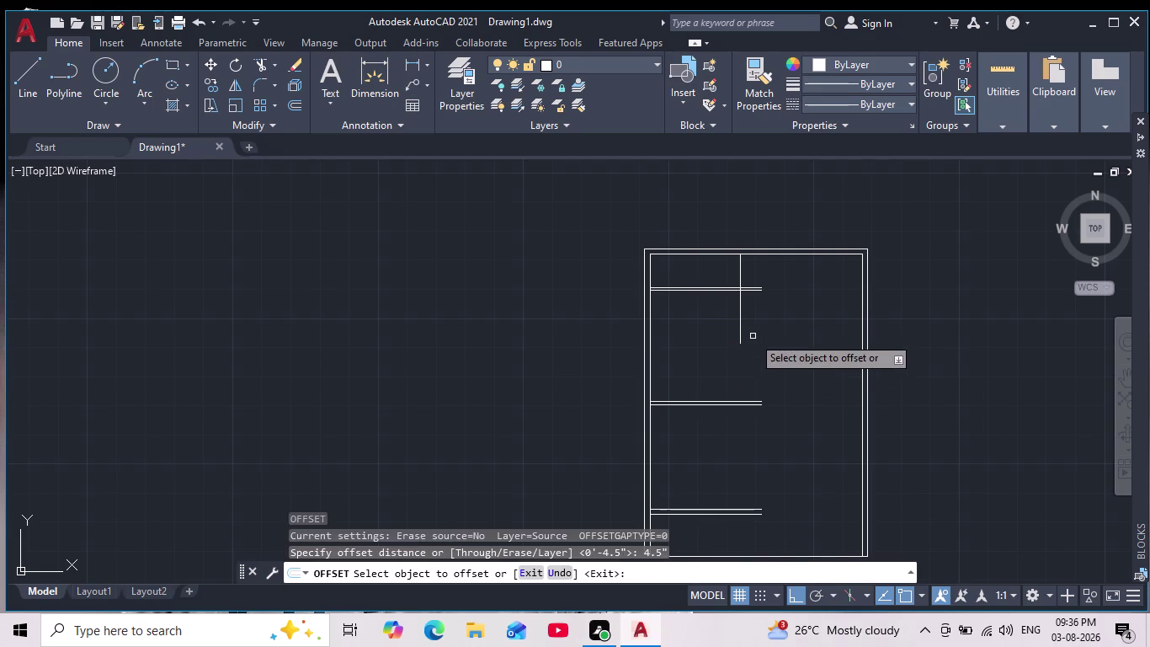
click(742, 317)
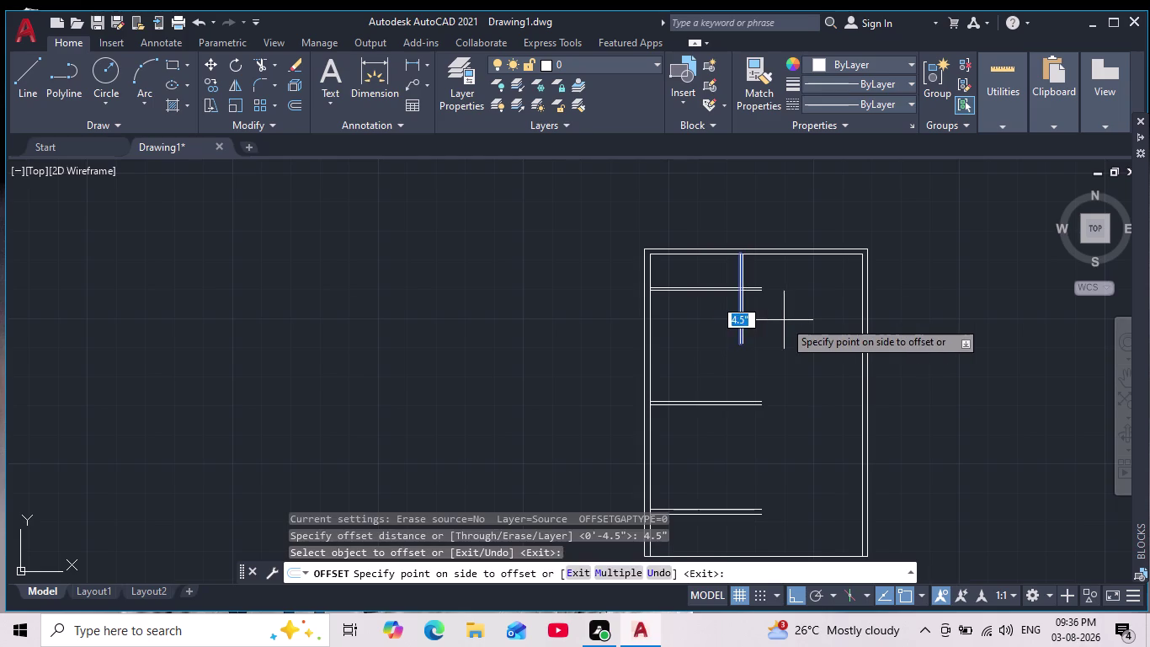
click(785, 320)
scroll(up, 3)
scroll(up, 3)
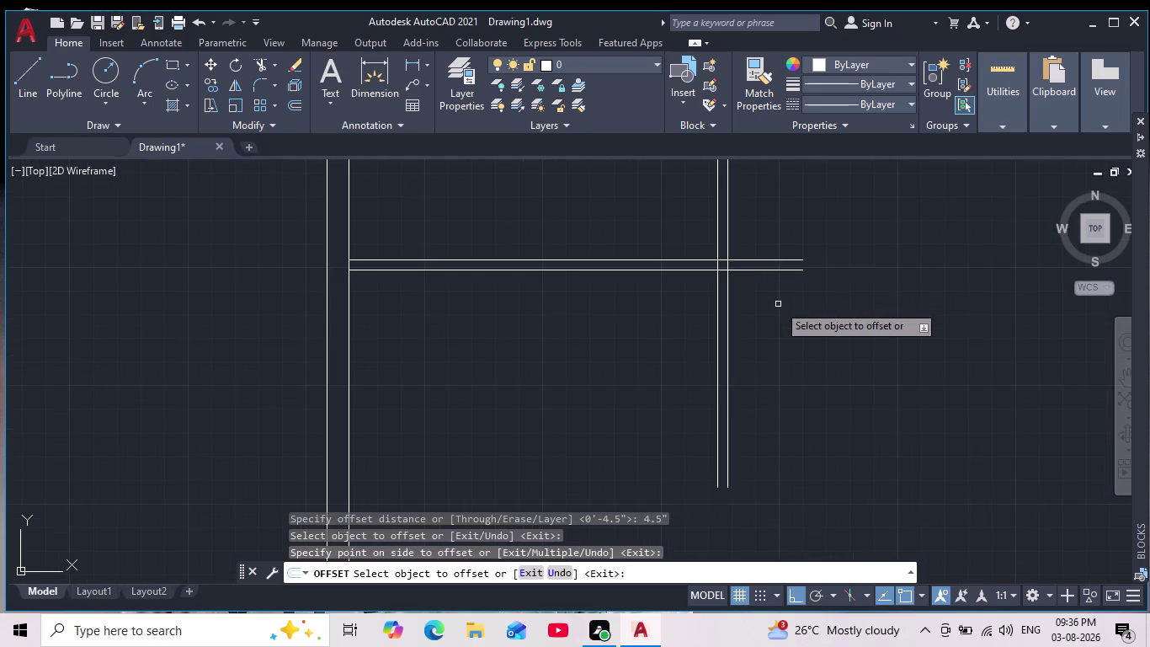
middle_drag(778, 303, 758, 354)
click(255, 65)
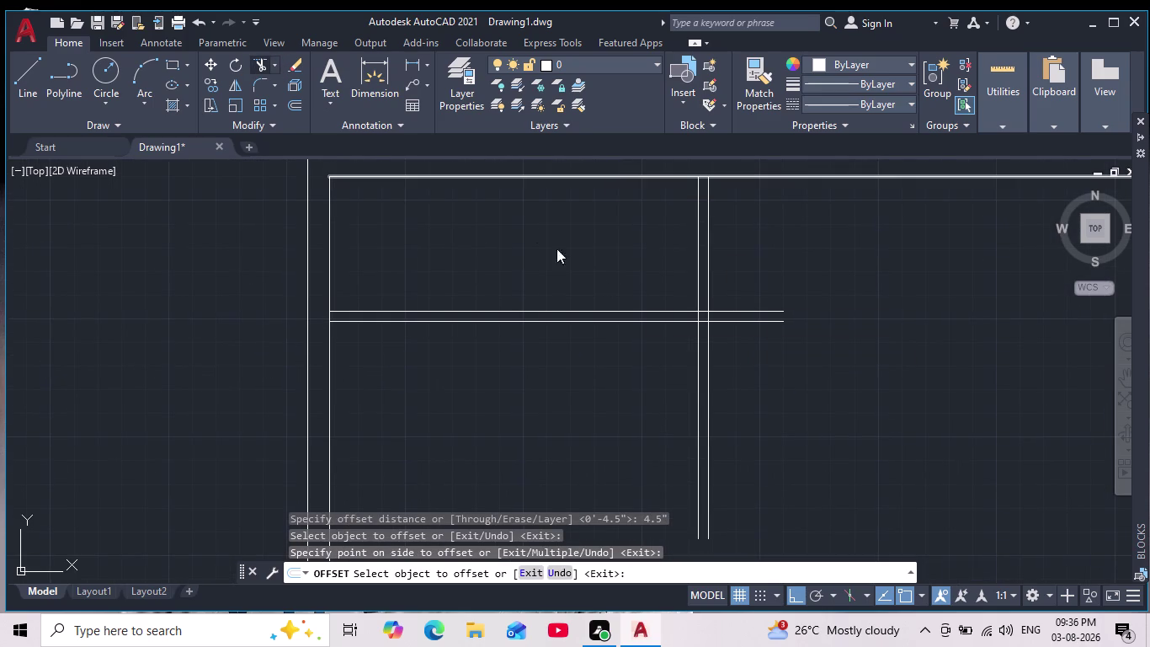
Trim away the top partition lines crossing inside the new vertical wall.
scroll(up, 3)
drag(844, 288, 879, 428)
scroll(up, 3)
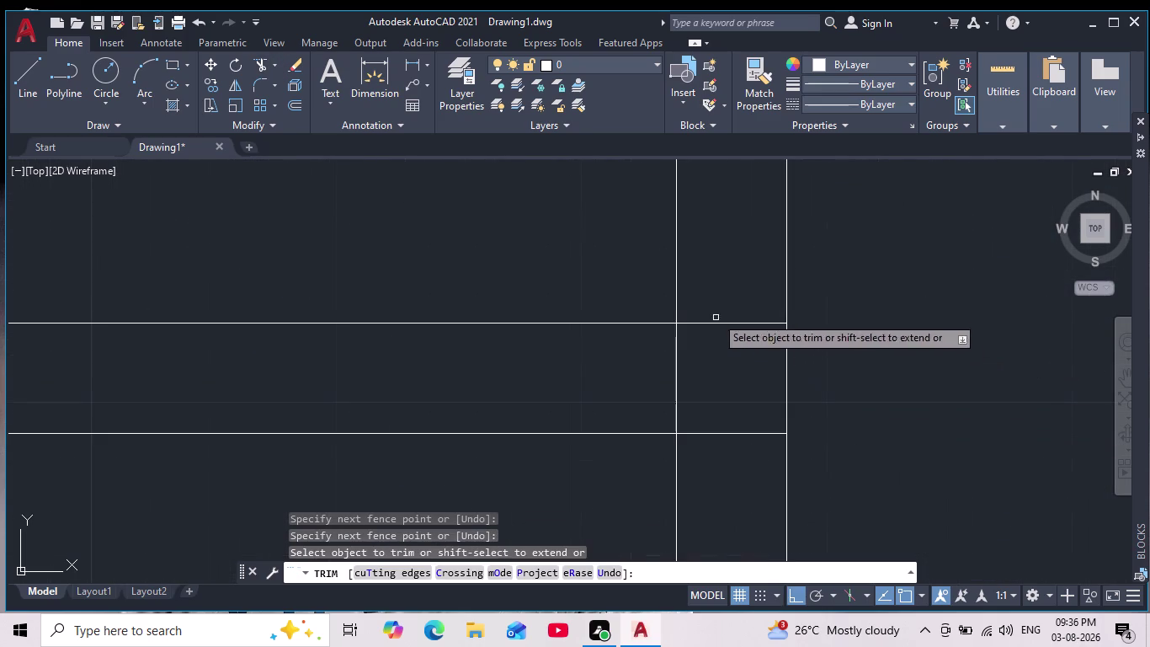
drag(714, 308, 719, 499)
drag(703, 391, 654, 394)
key(Escape)
key(Escape)
key(Escape)
key(Escape)
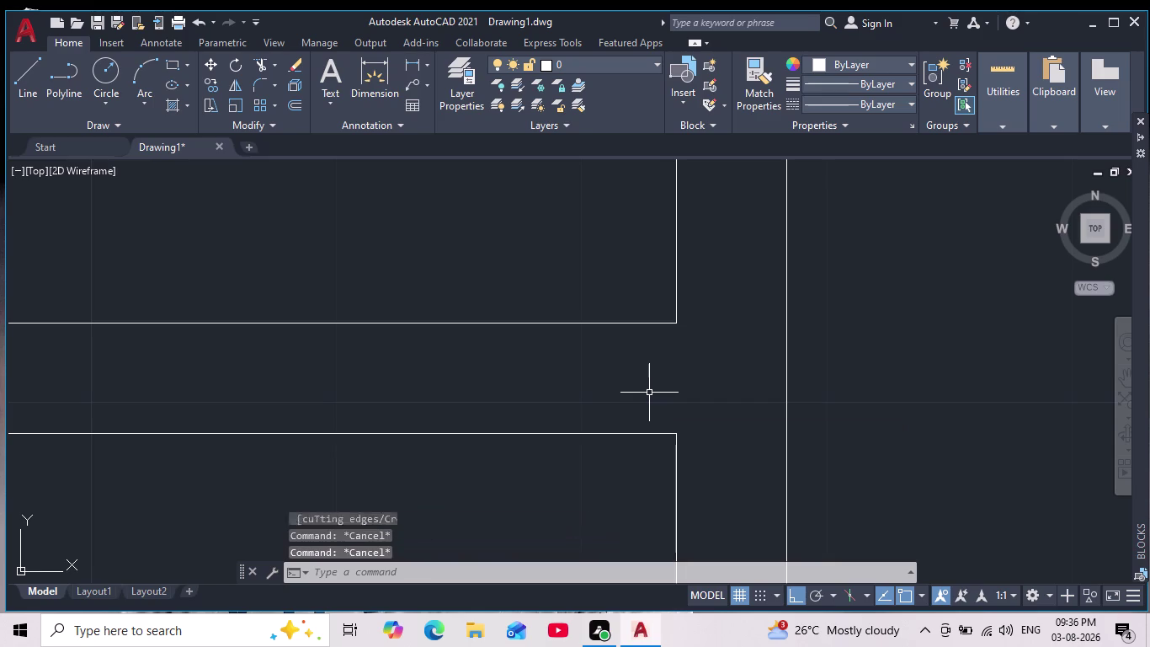
key(Escape)
Zoom and pan back out to view the whole floor plan.
scroll(down, 3)
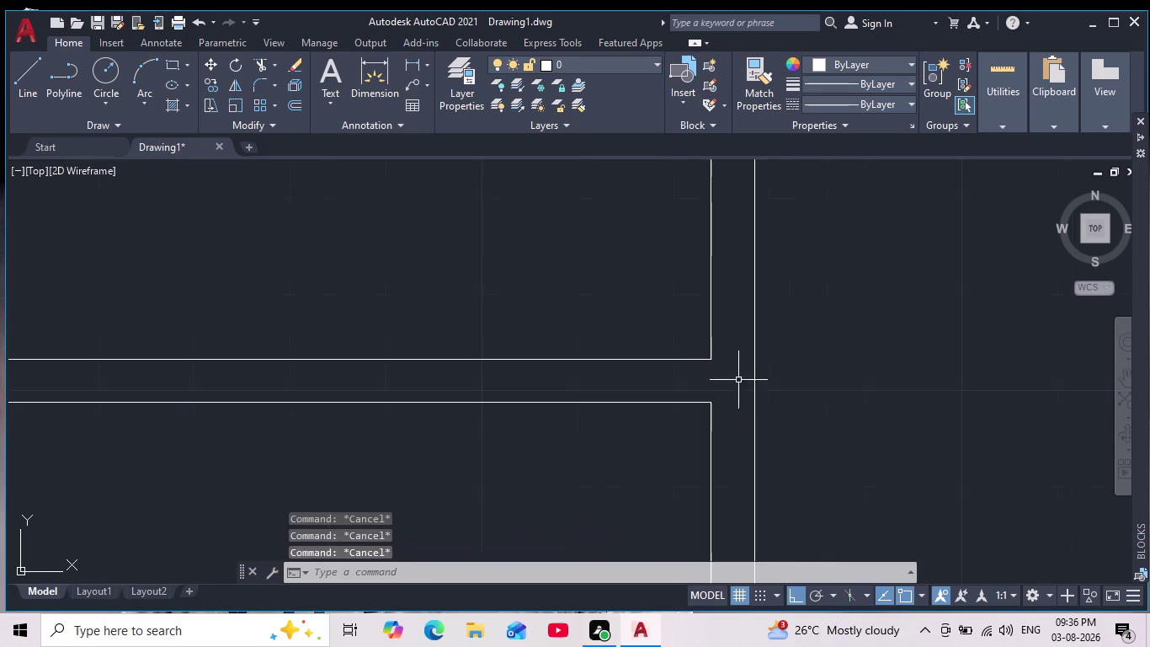
scroll(down, 3)
middle_drag(830, 373, 682, 369)
scroll(down, 3)
scroll(up, 3)
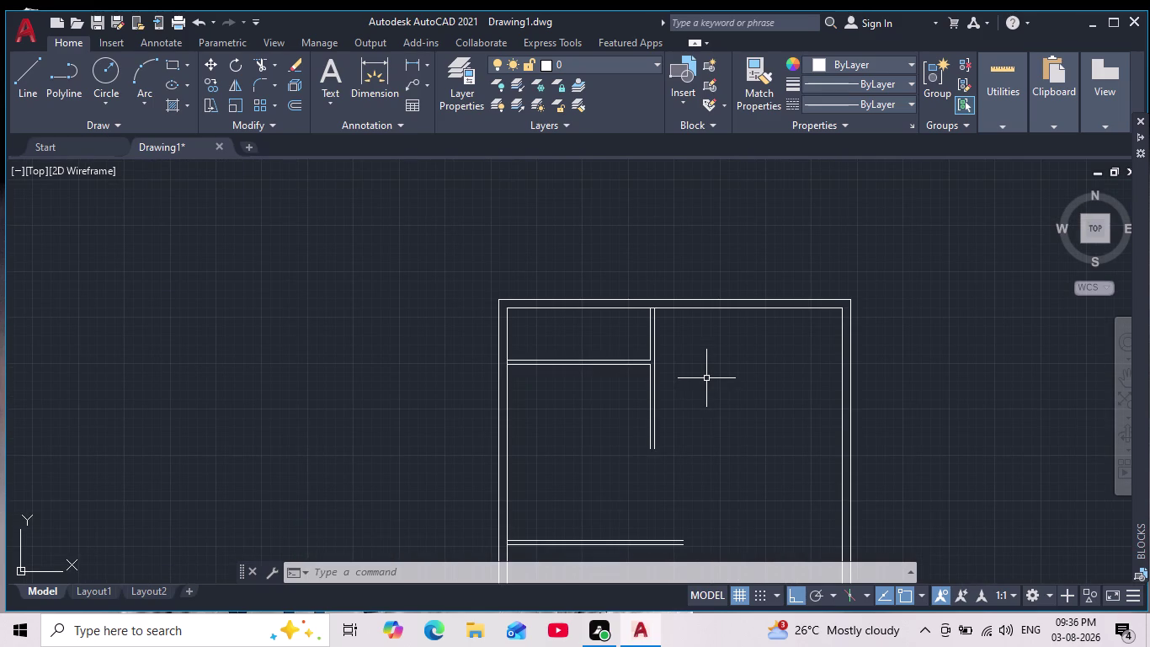
Offset the right-hand partition line 5' to the right.
key(p)
key(BackSpace)
key(o)
key(Return)
text(5)
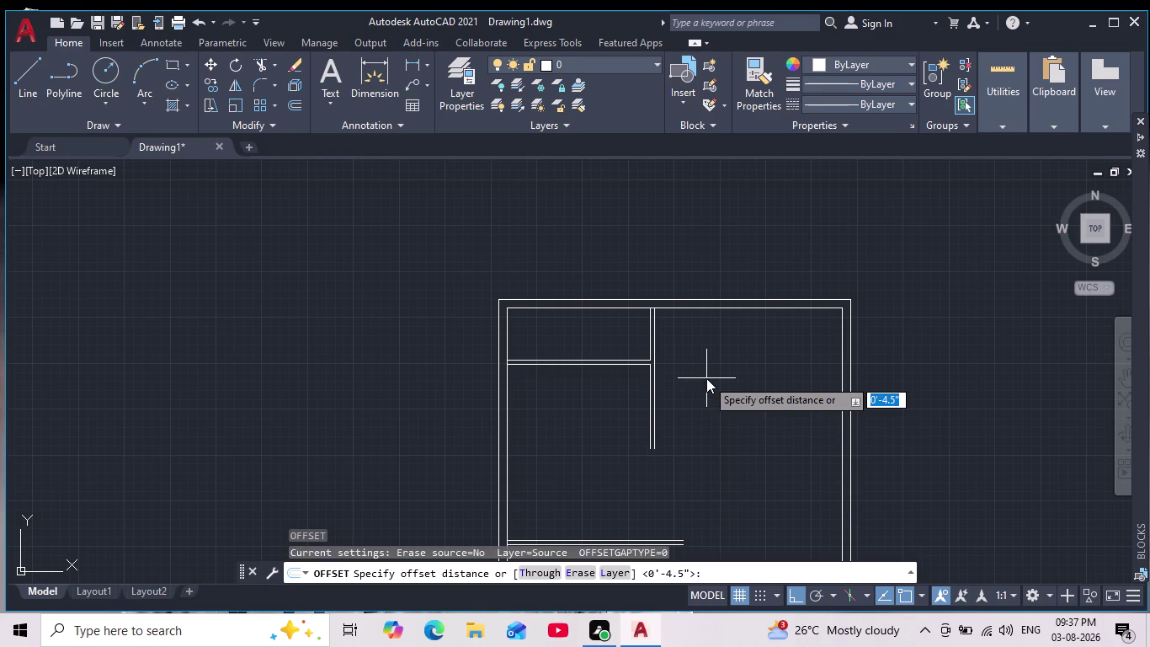
text(')
key(Return)
scroll(up, 3)
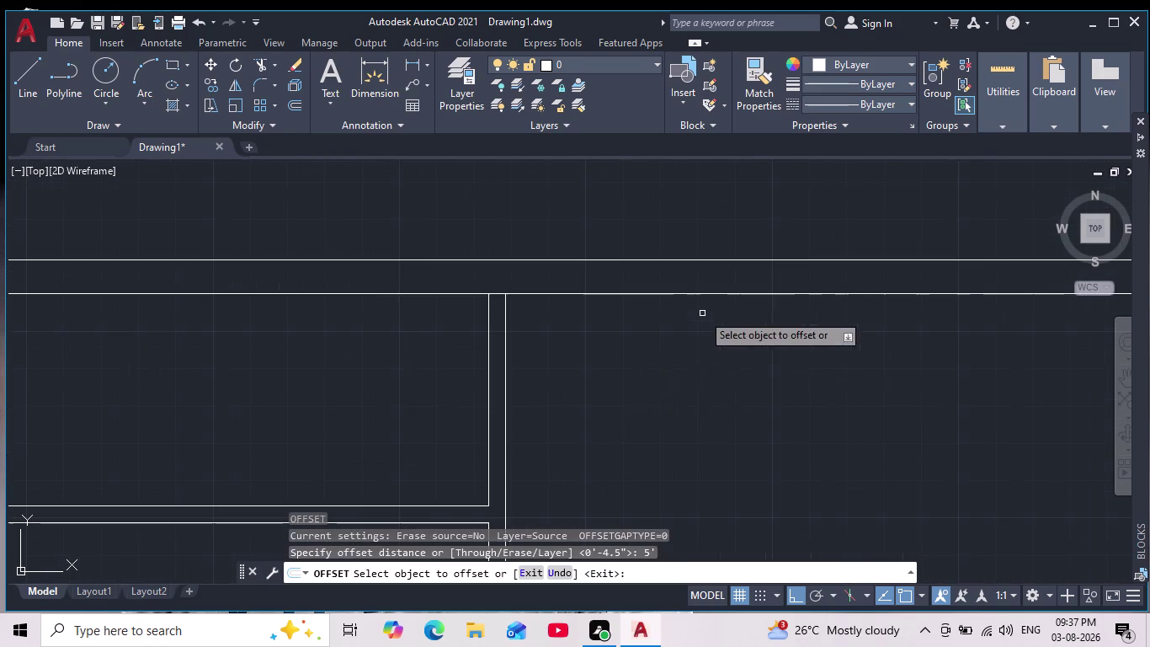
click(508, 430)
click(505, 425)
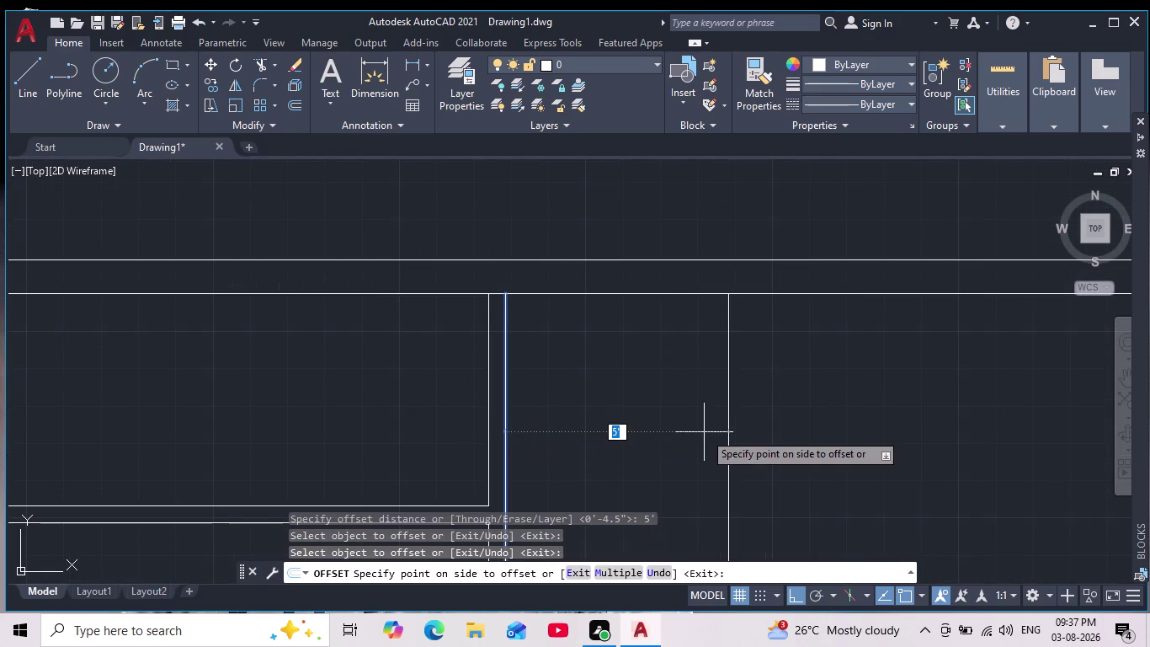
click(733, 426)
End the offset and pan the plan back into view.
scroll(down, 3)
middle_drag(790, 428, 758, 383)
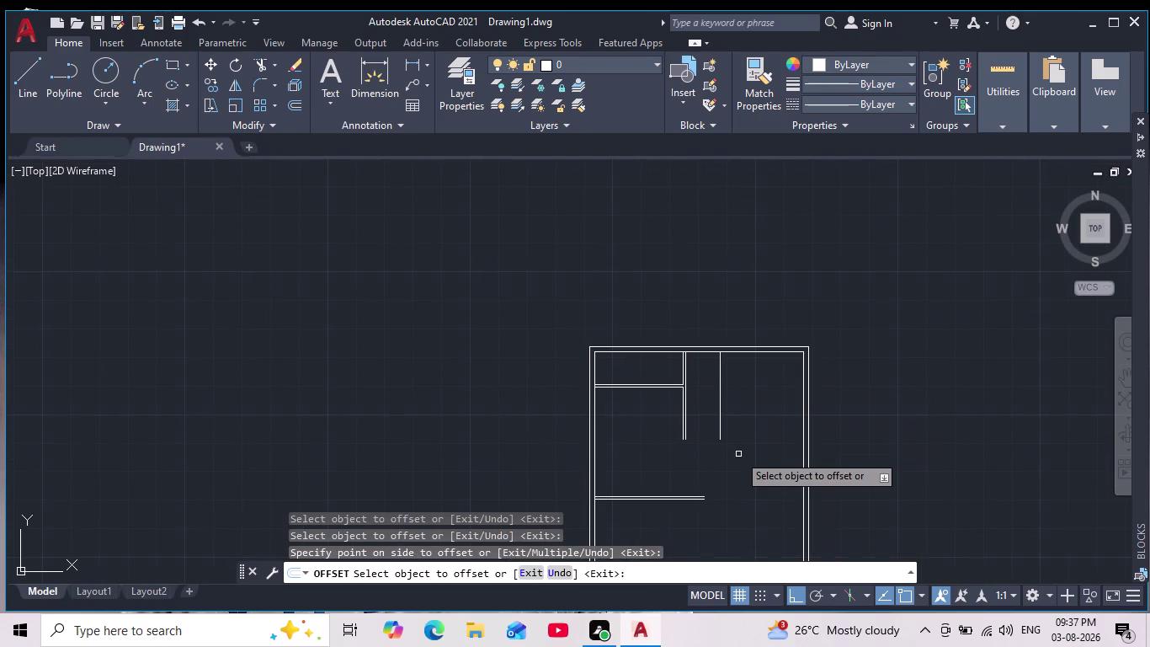
scroll(down, 3)
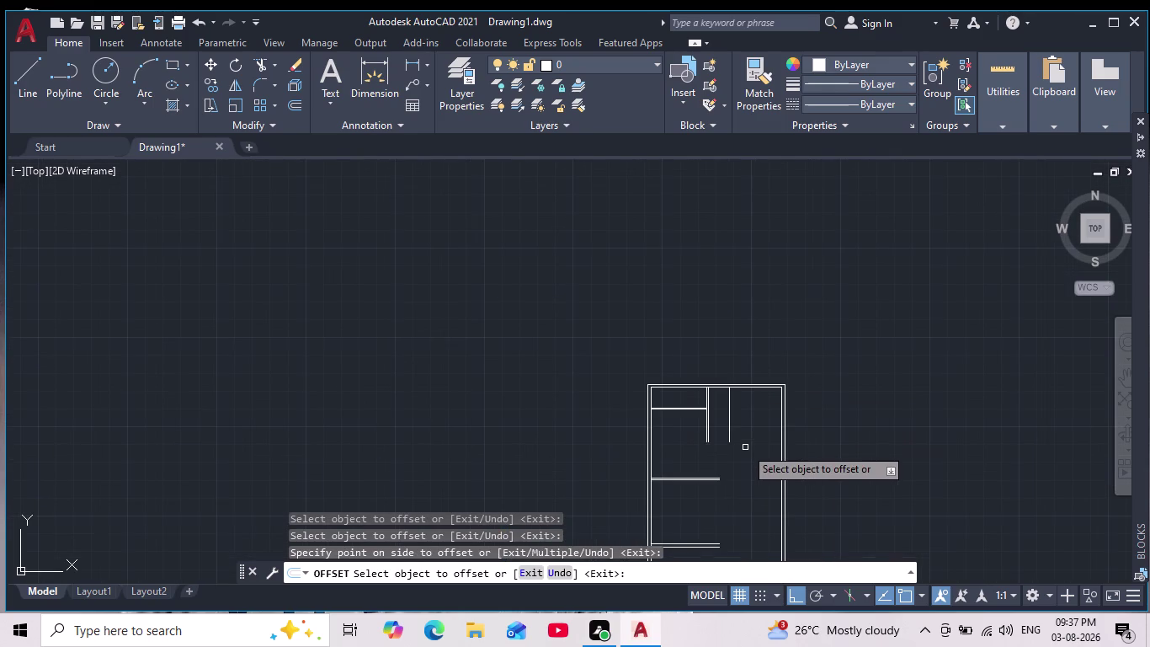
scroll(up, 3)
key(Escape)
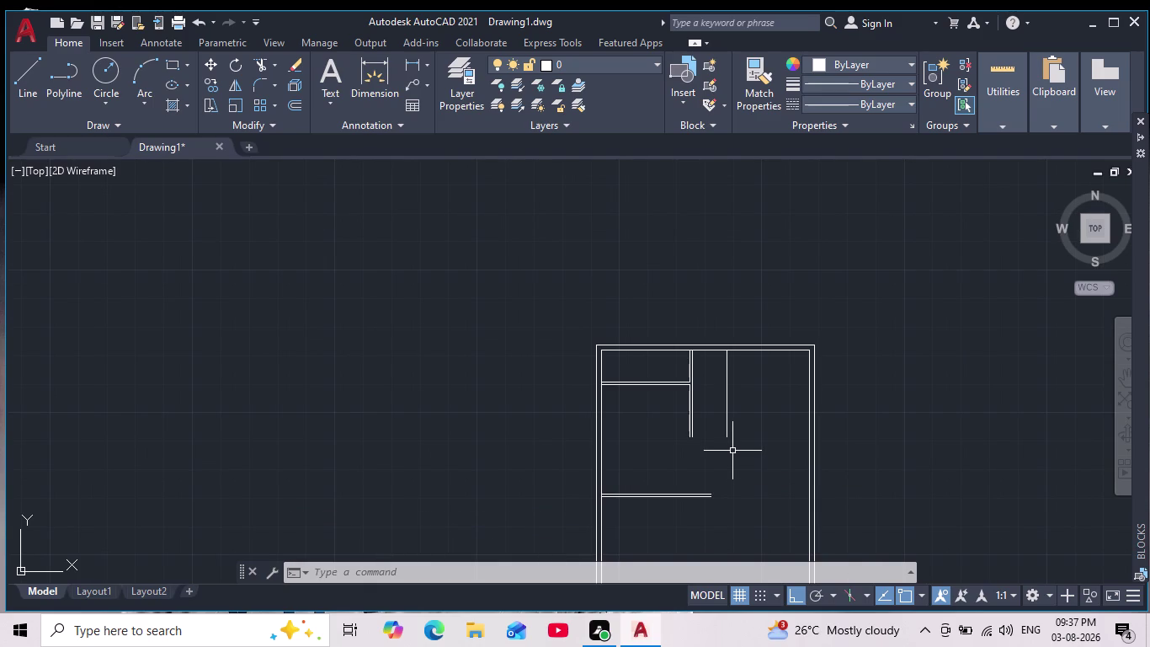
scroll(up, 3)
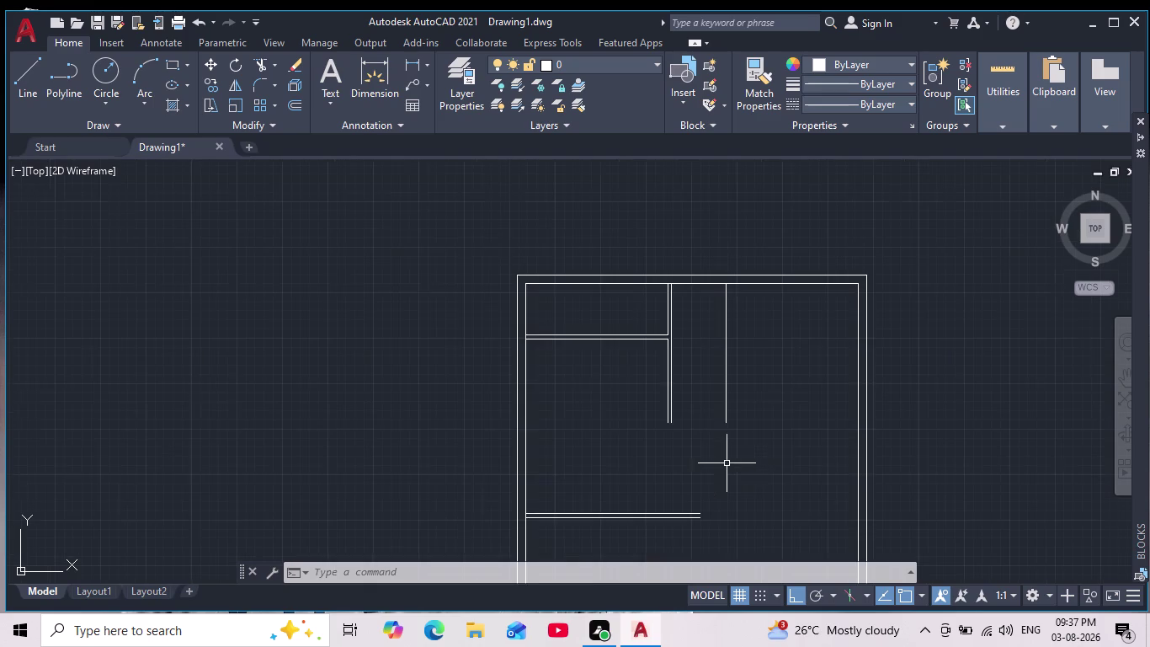
middle_drag(759, 461, 729, 441)
scroll(down, 3)
scroll(up, 3)
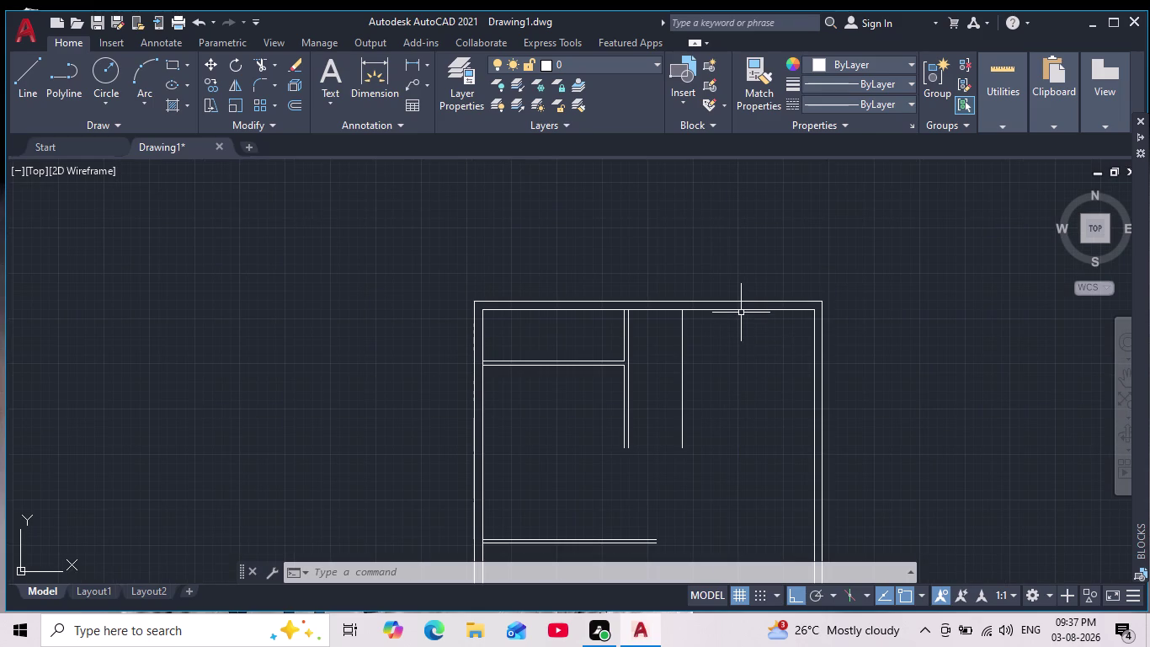
click(26, 84)
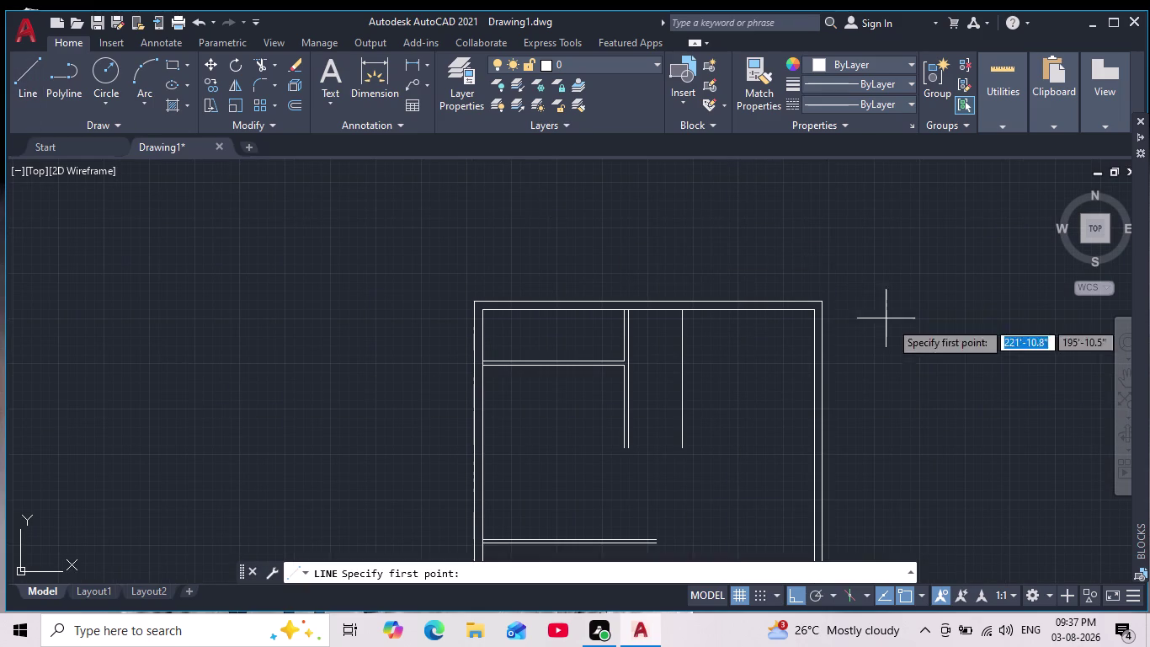
Draw a line along the inner top wall from the new partition to the right wall.
scroll(up, 3)
click(600, 303)
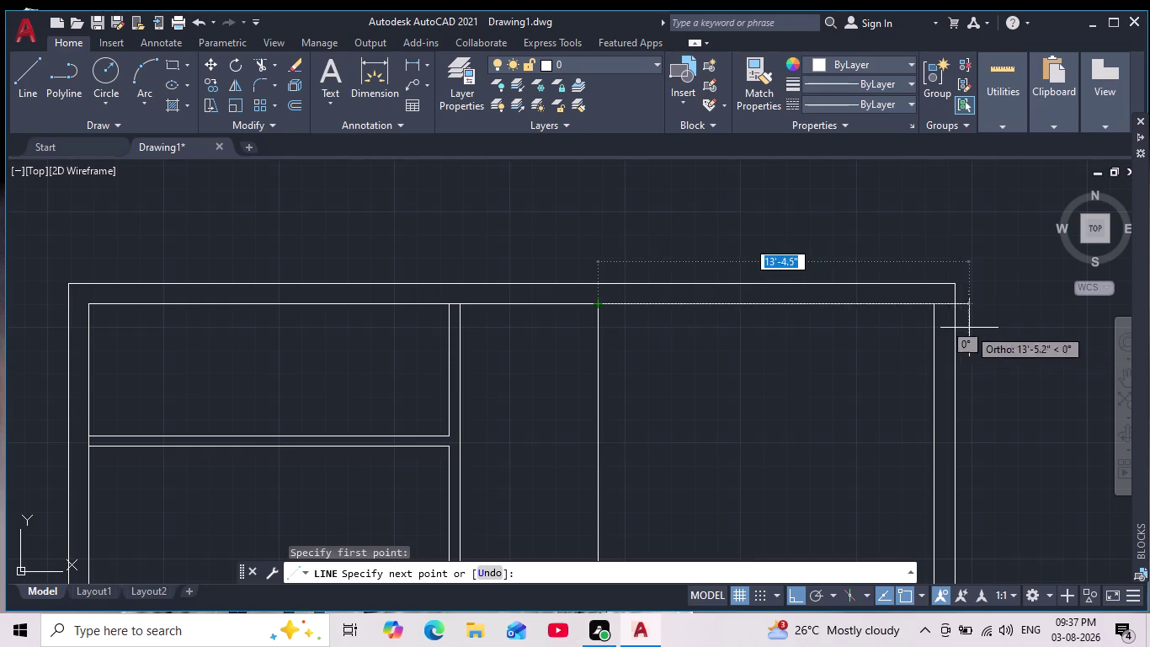
click(931, 311)
key(Escape)
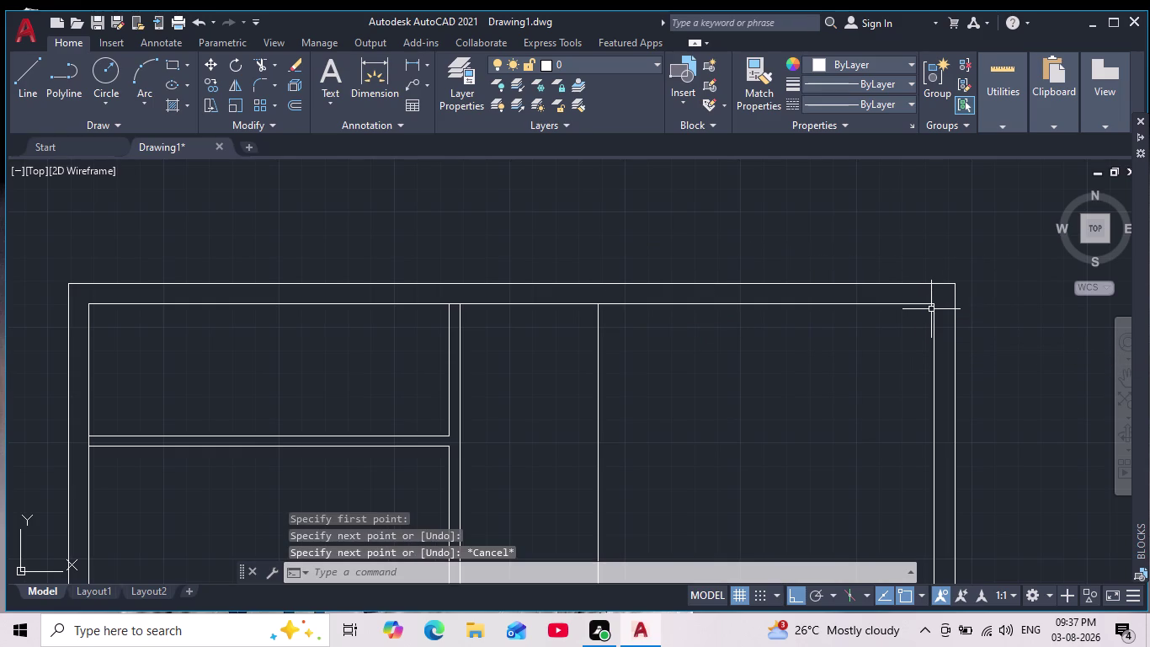
Offset that top line 13' downward to close off the upper-right room.
key(o)
key(Return)
text(13)
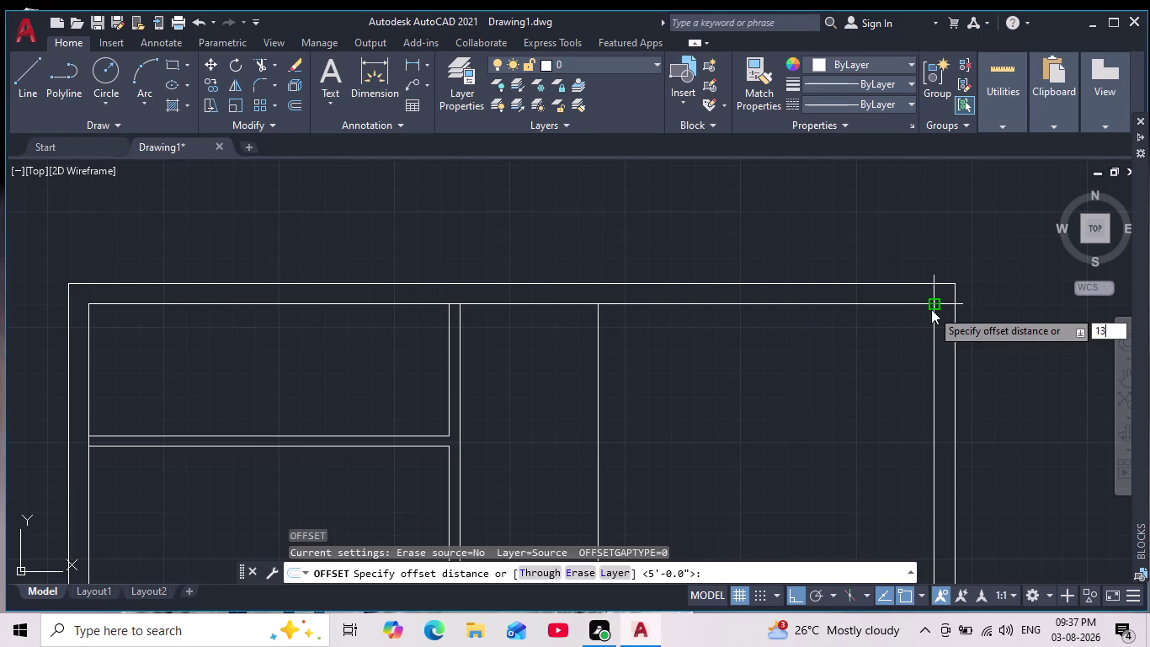
text(')
key(Return)
click(832, 298)
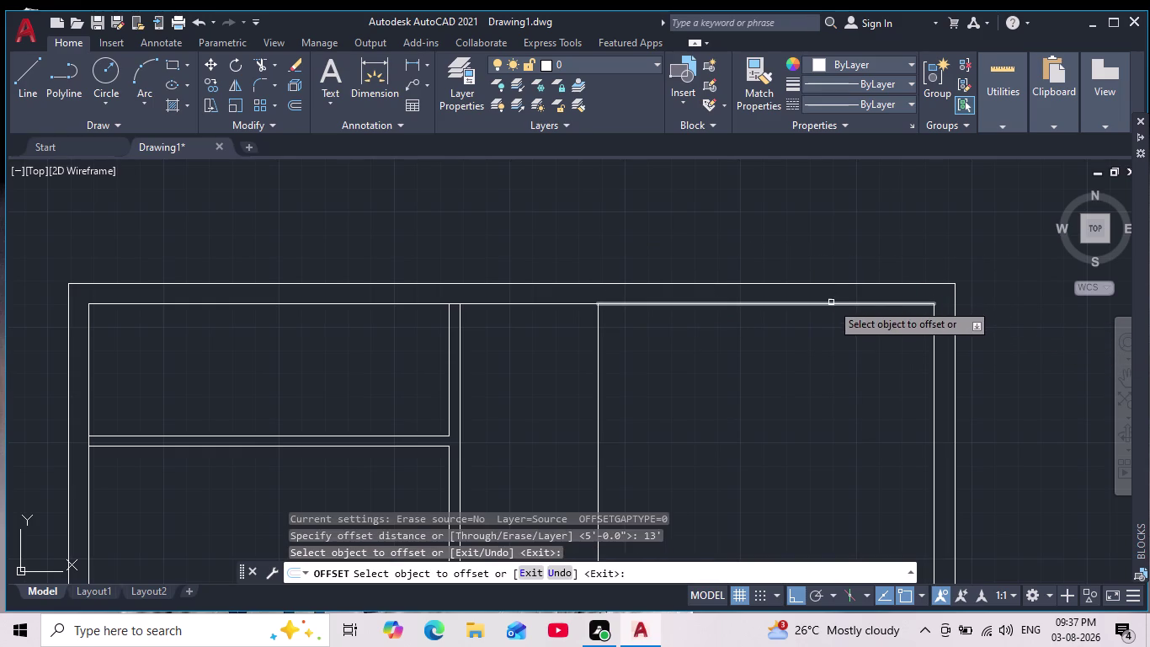
click(831, 304)
scroll(down, 3)
click(830, 516)
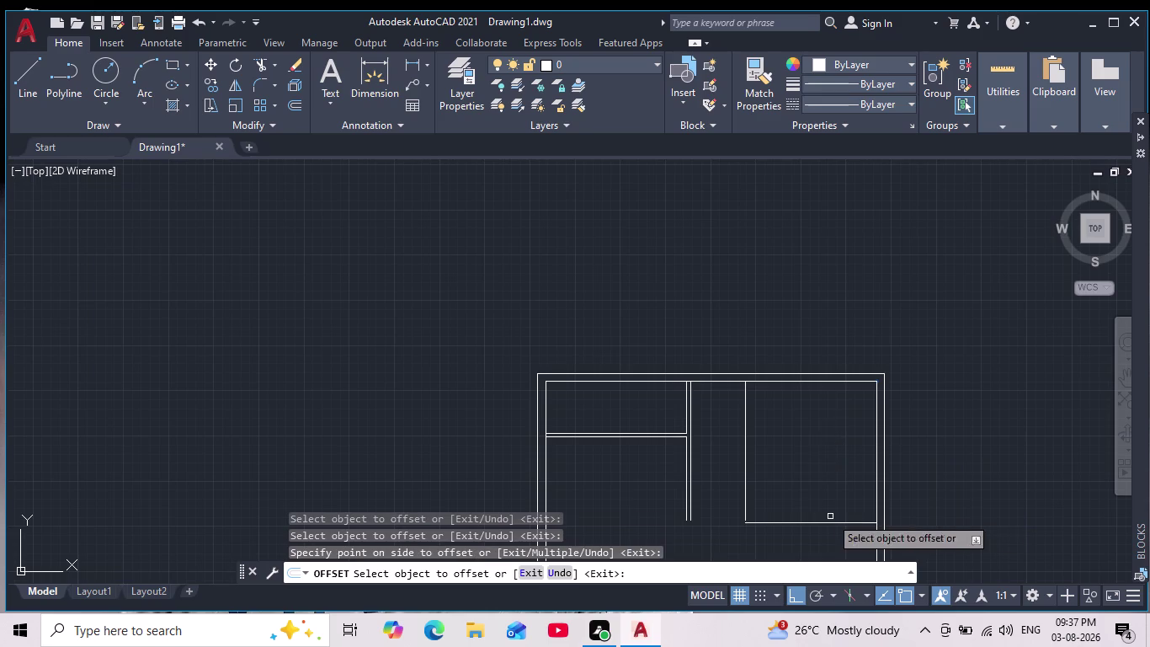
middle_drag(814, 513, 796, 384)
scroll(down, 3)
scroll(up, 3)
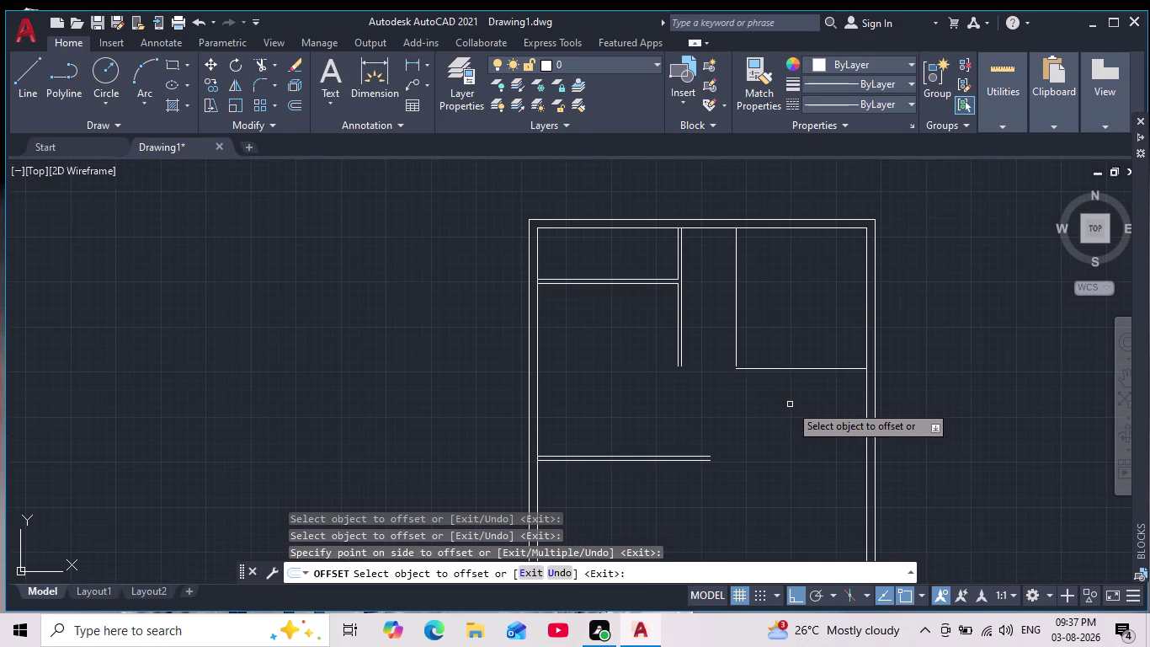
key(Return)
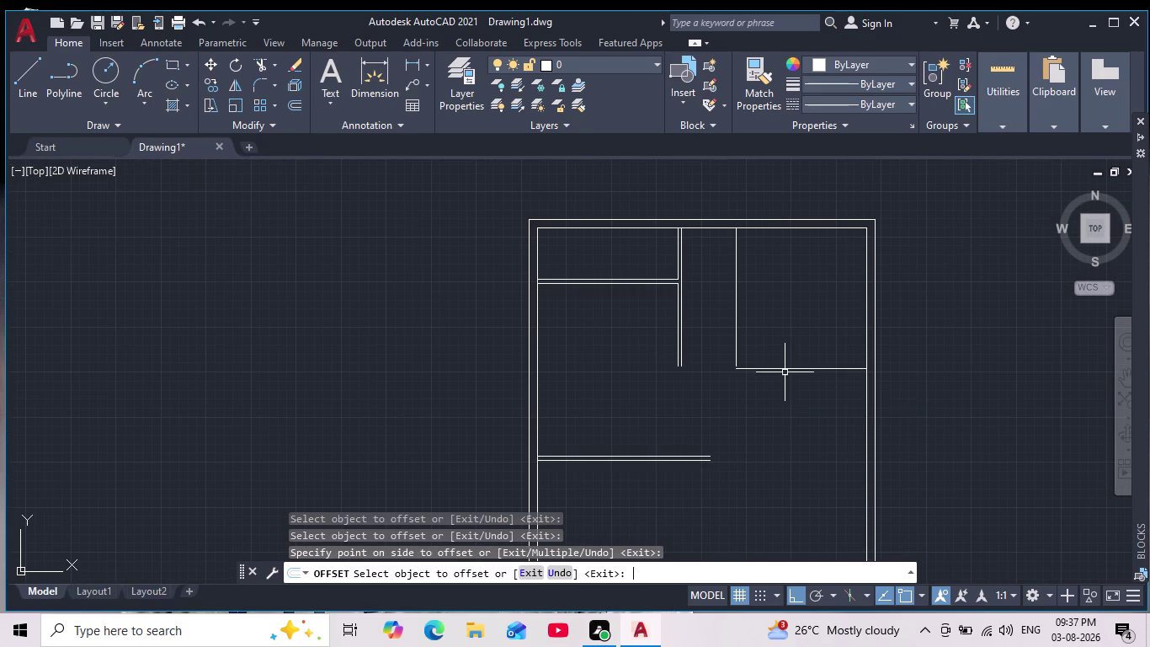
Offset the new vertical and horizontal wall lines by 4.5 to make double walls.
key(Return)
text(4)
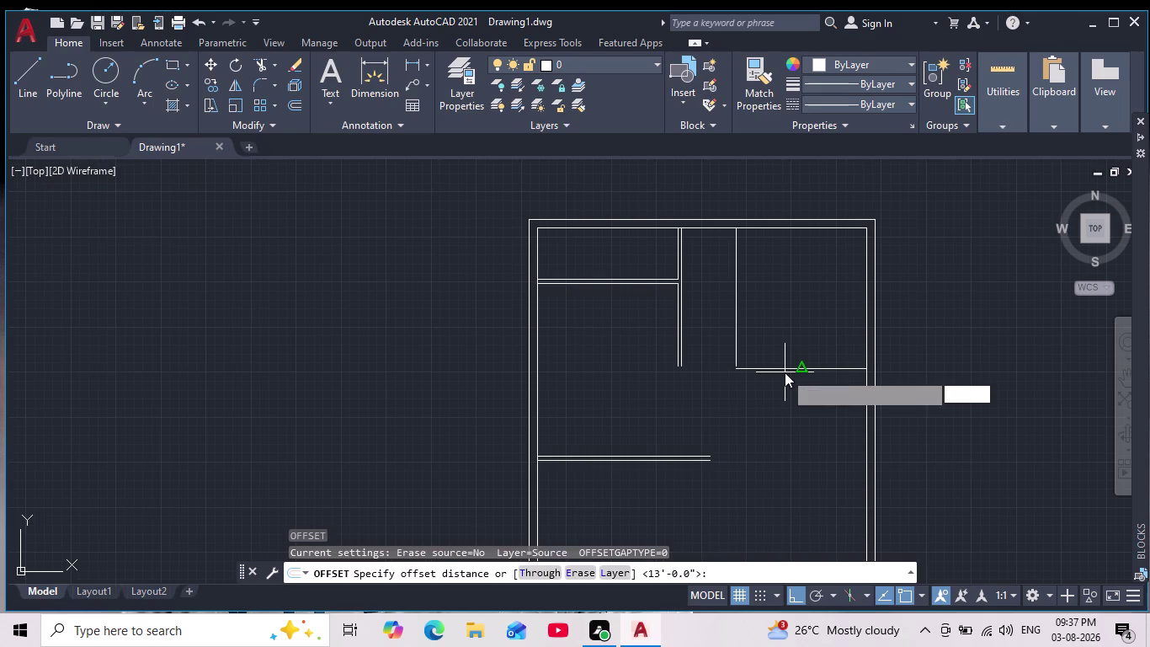
text(.5)
key(Return)
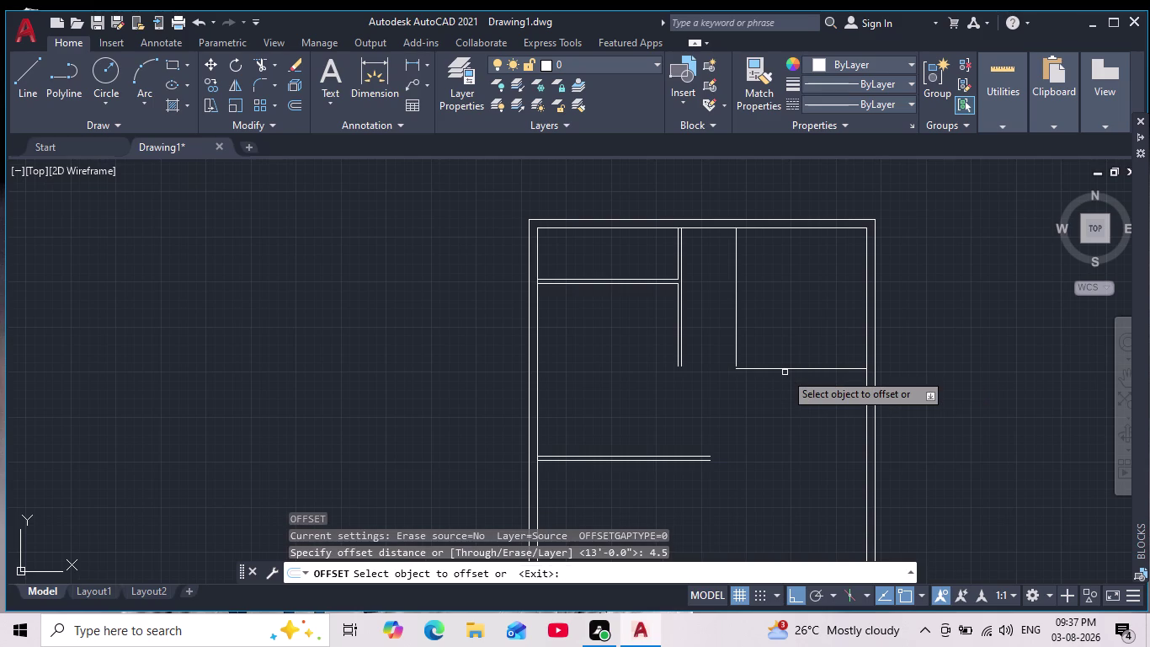
drag(737, 293, 744, 295)
click(757, 293)
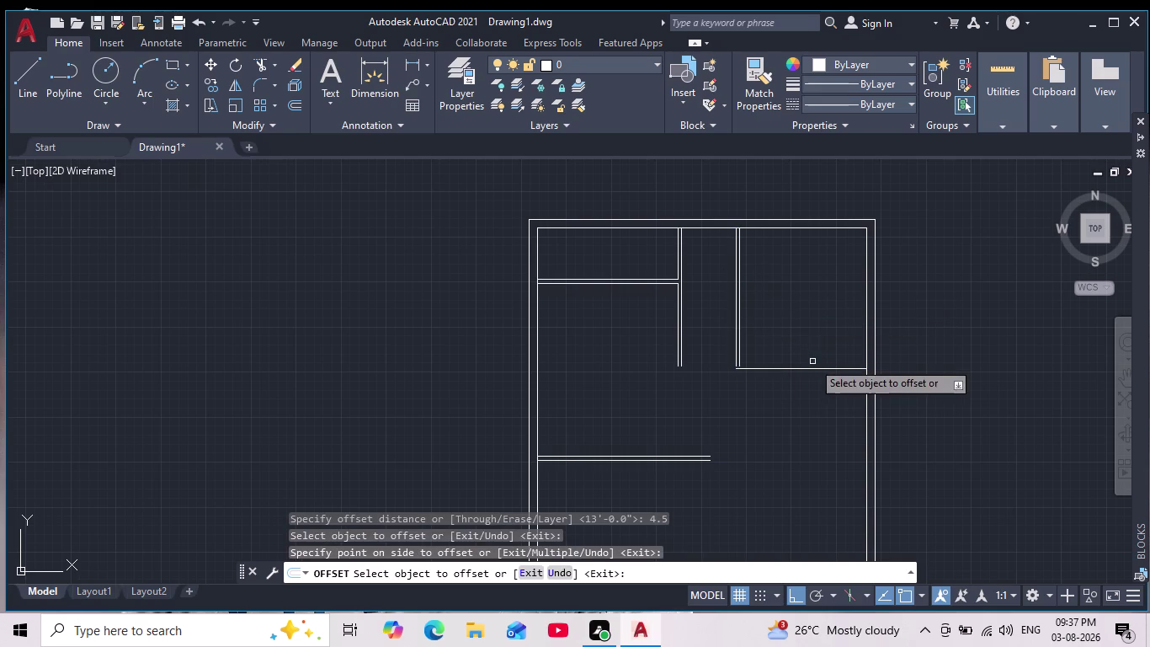
click(807, 369)
click(801, 340)
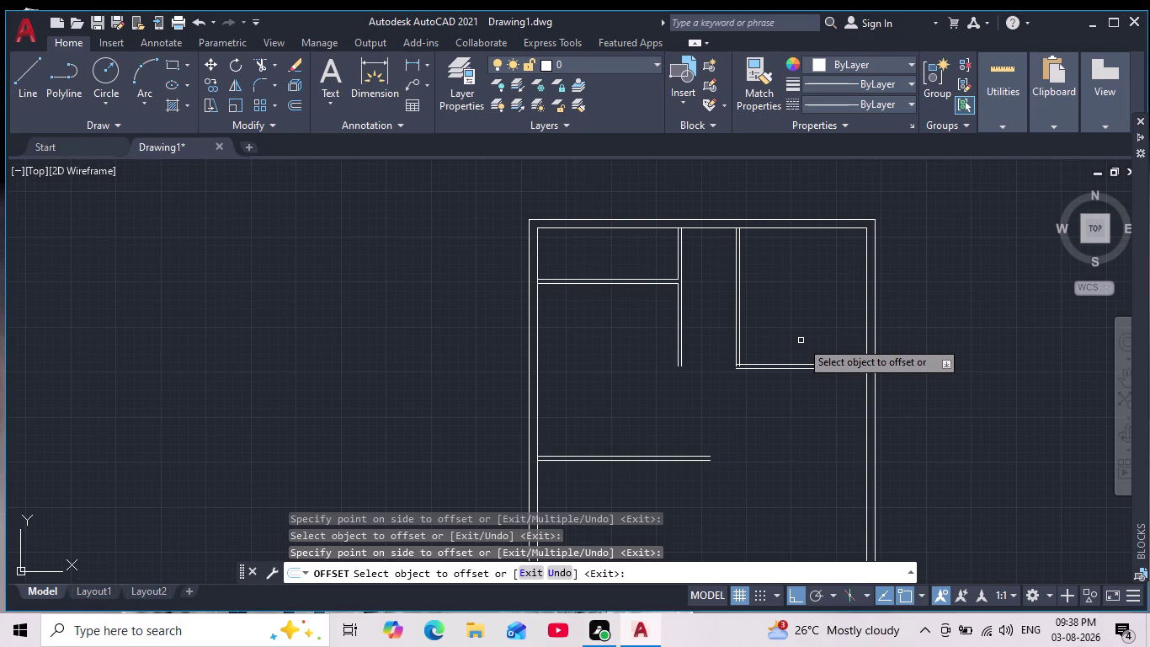
Cancel the running commands and start a linear dimension.
key(Escape)
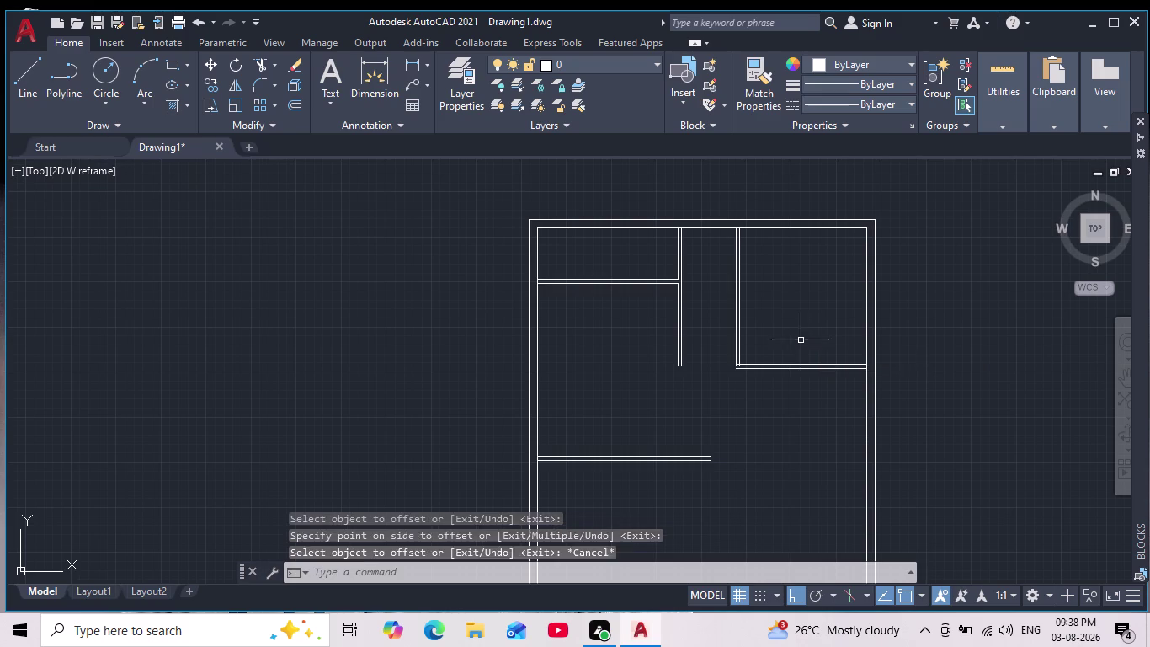
key(Escape)
key(Escape)
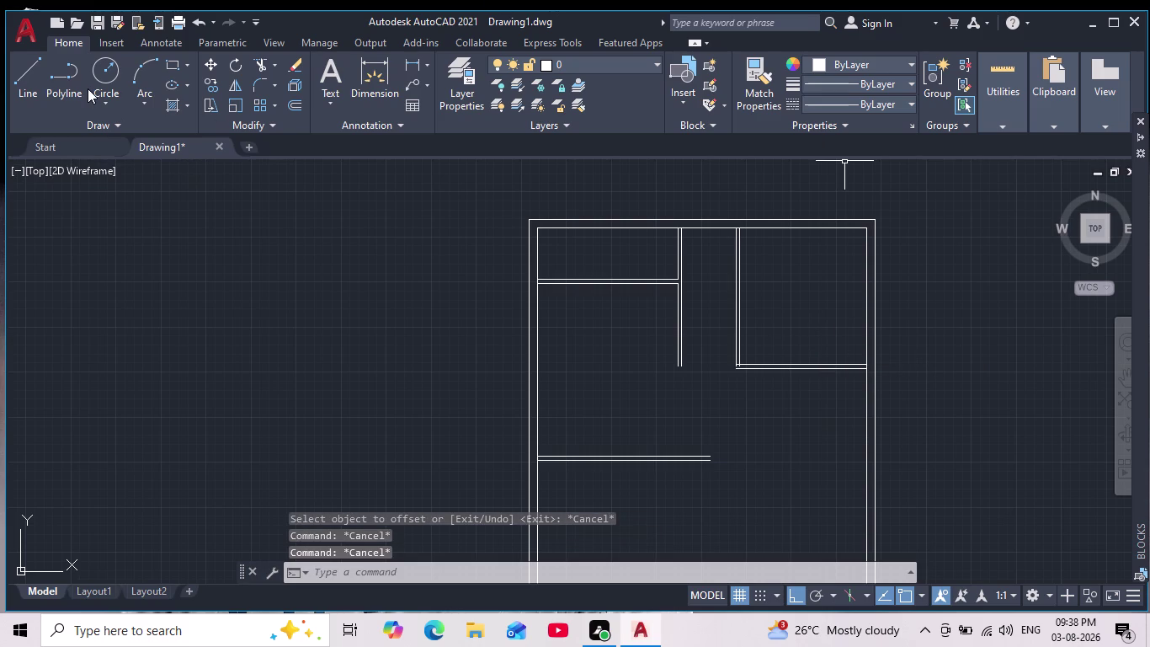
click(33, 75)
scroll(up, 3)
scroll(down, 3)
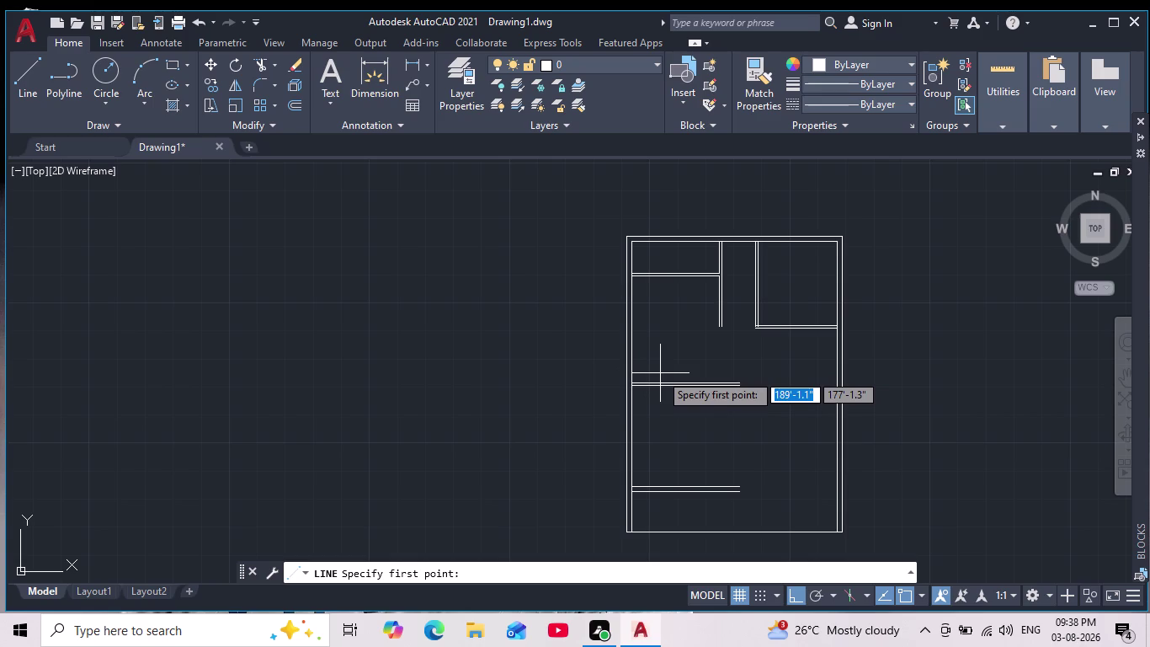
scroll(up, 3)
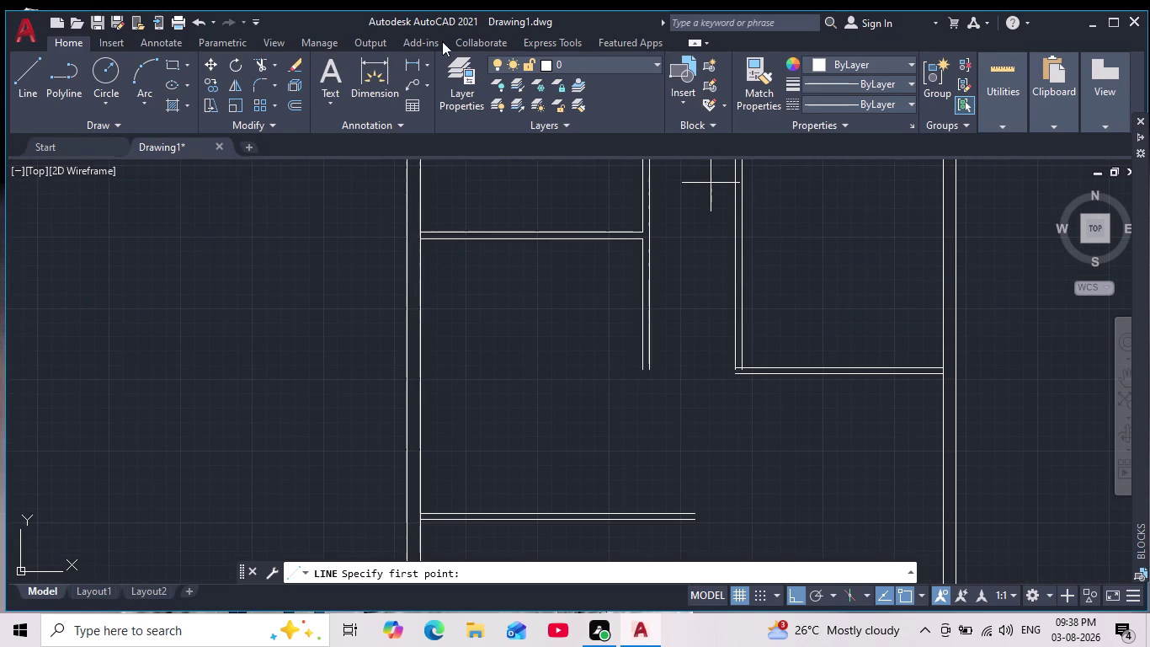
click(418, 64)
scroll(up, 3)
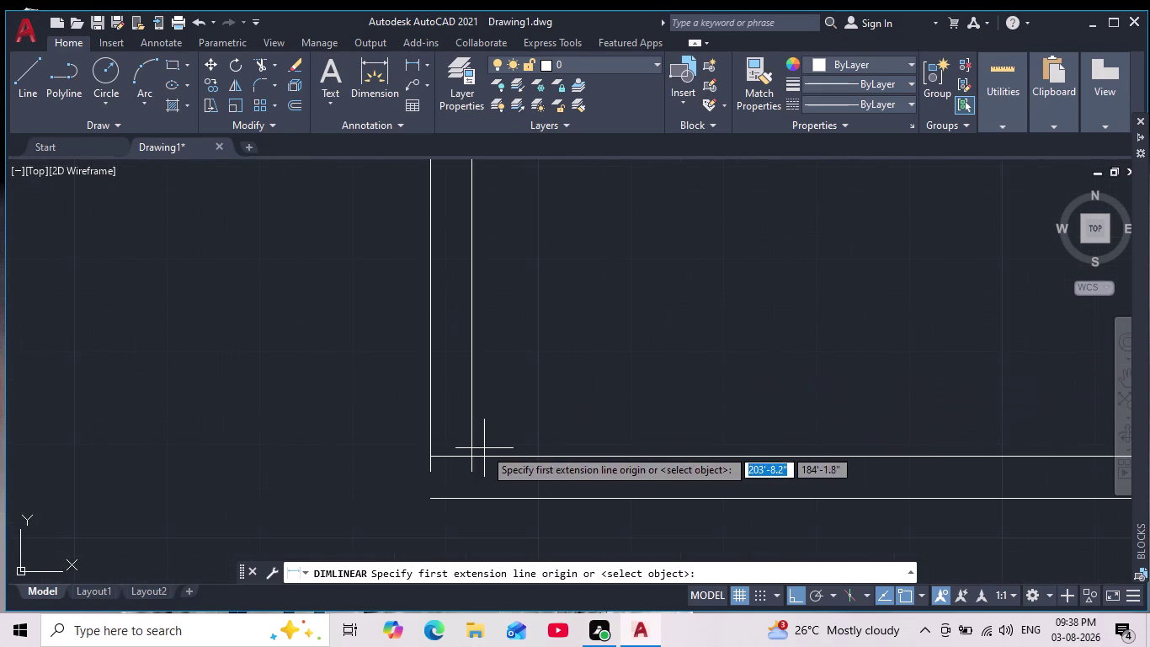
Pick both ends of the upper-right room's lower wall, measuring 11'-9".
click(478, 456)
scroll(down, 3)
middle_drag(702, 435, 566, 387)
scroll(down, 3)
scroll(up, 3)
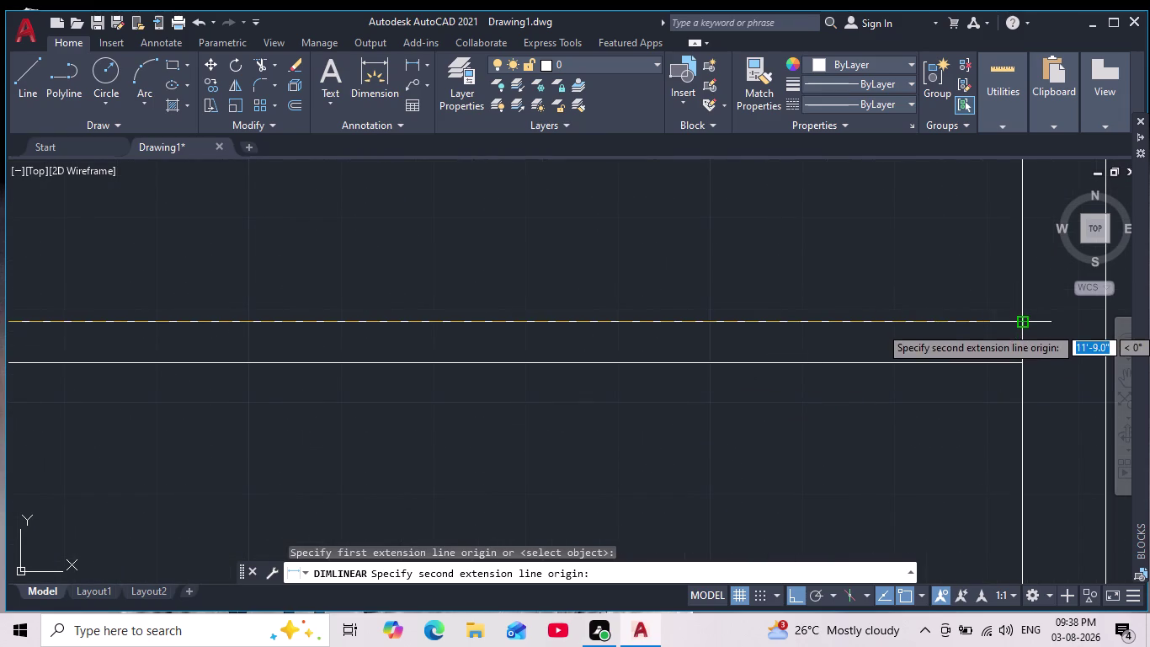
click(1019, 326)
scroll(down, 3)
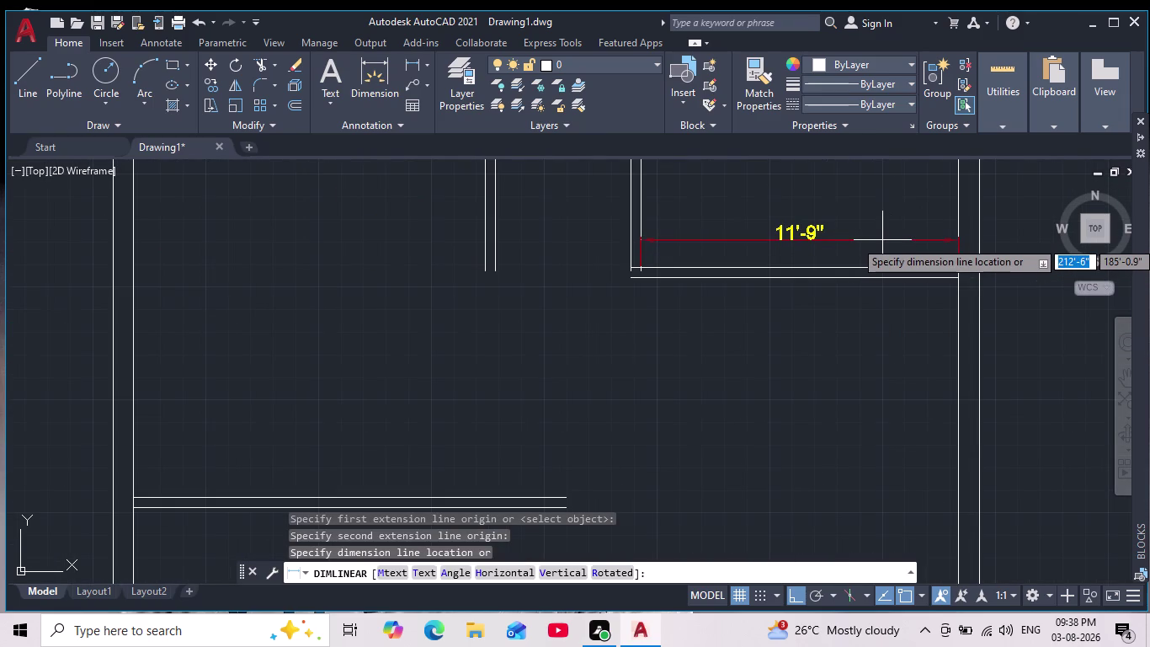
scroll(up, 3)
middle_drag(878, 255, 859, 328)
scroll(down, 3)
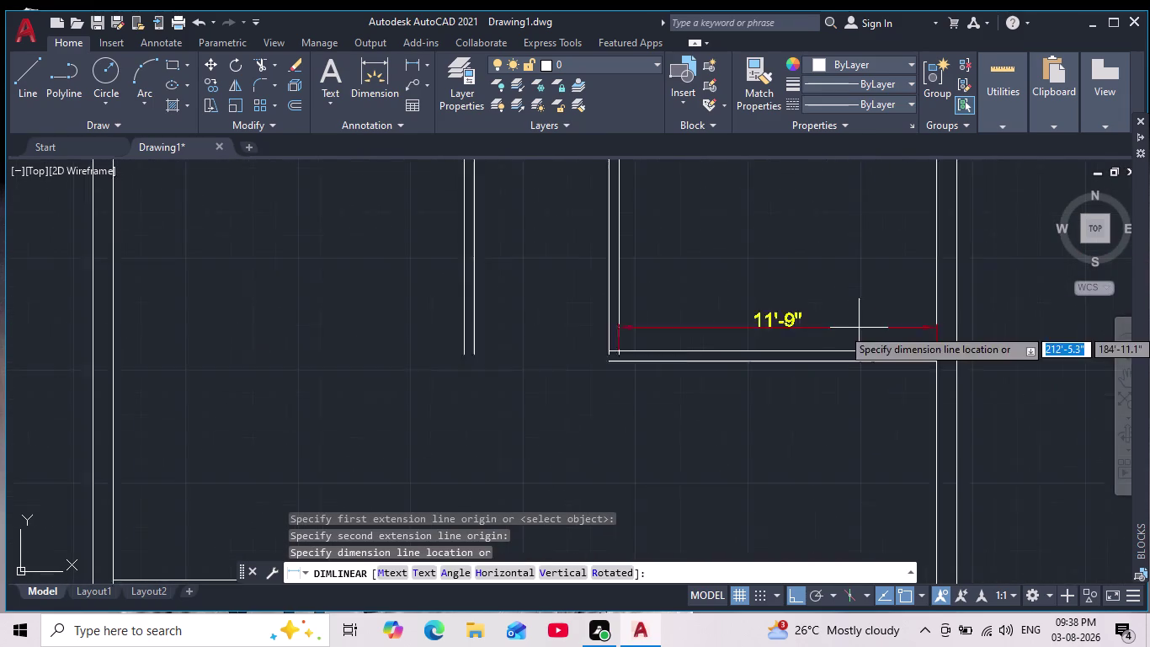
scroll(down, 3)
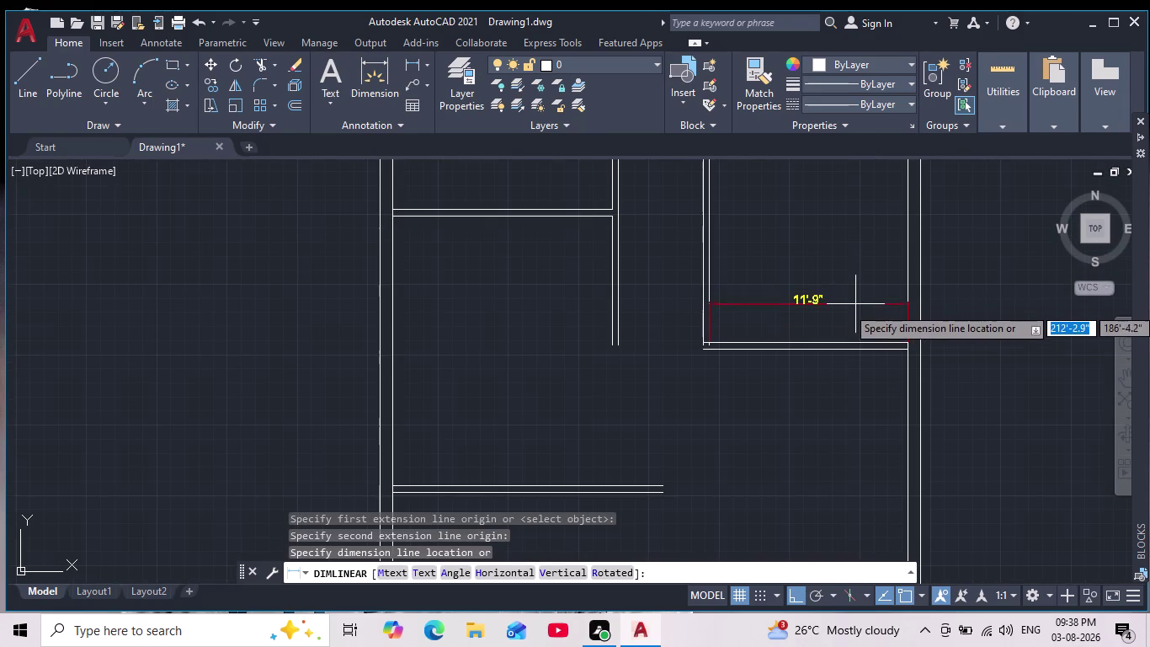